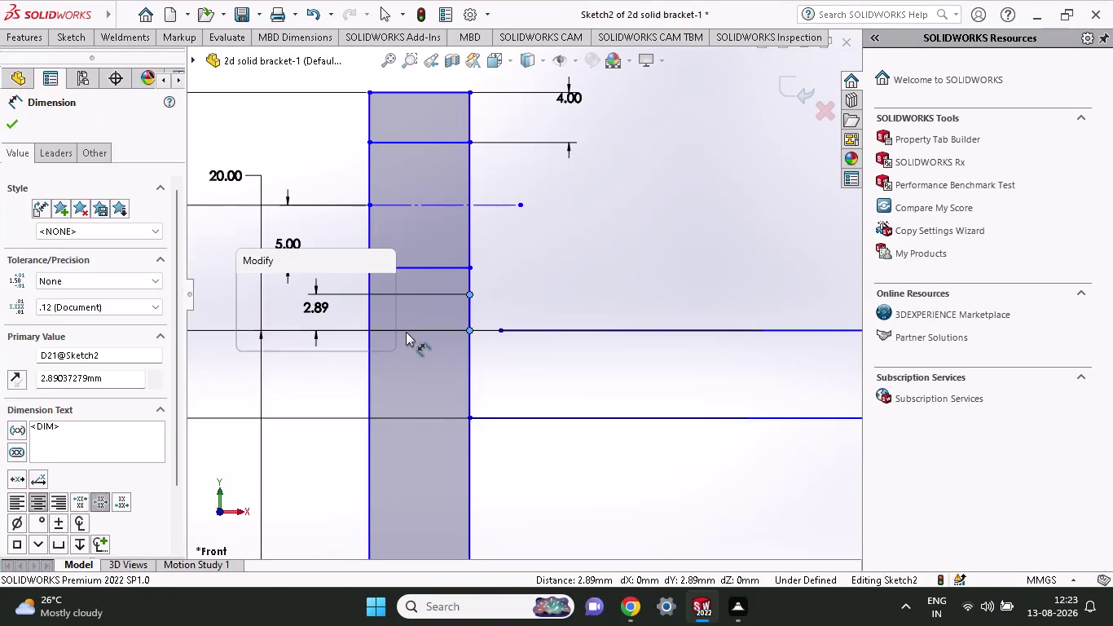
Change the 2.89 gap dimension to 2.50.
text(2.5)
key(Return)
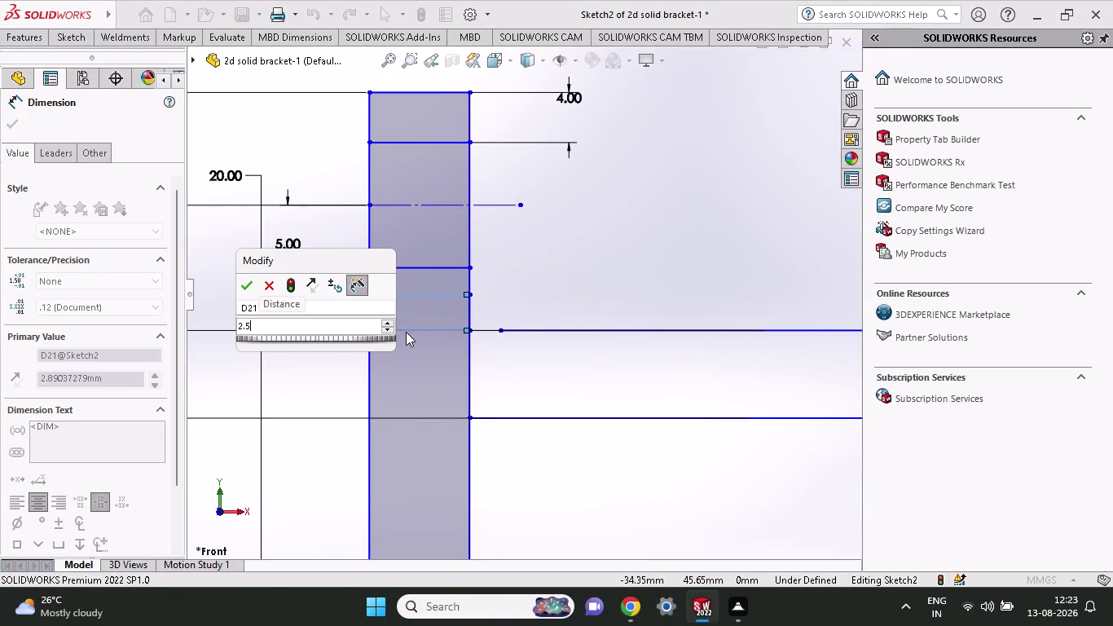
click(54, 44)
click(134, 82)
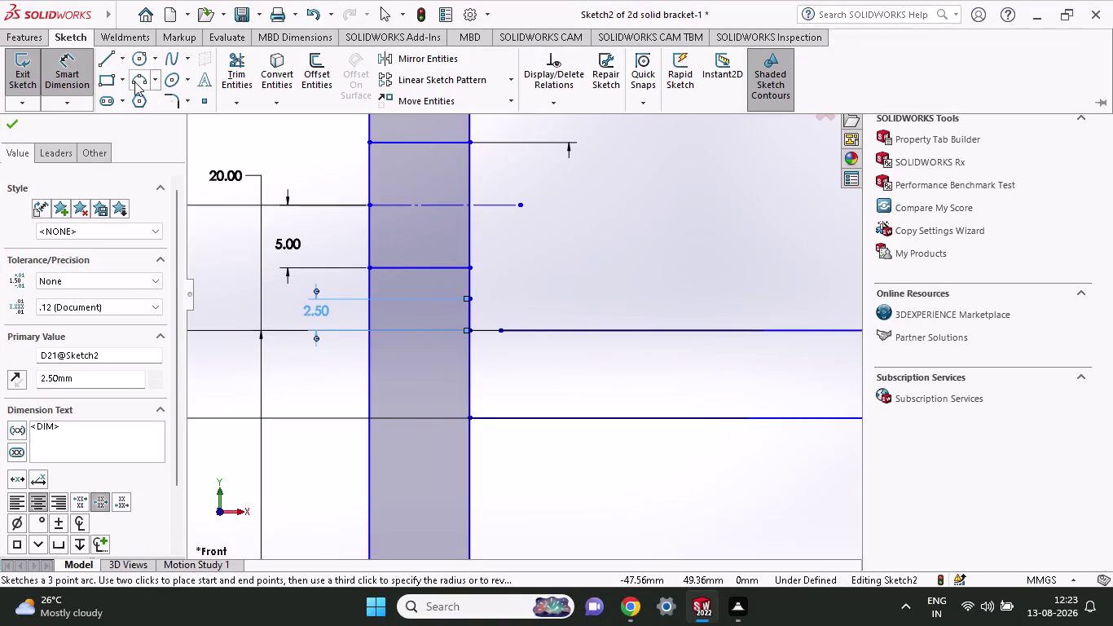
Round the corner below the gap with a small three-point arc.
click(470, 299)
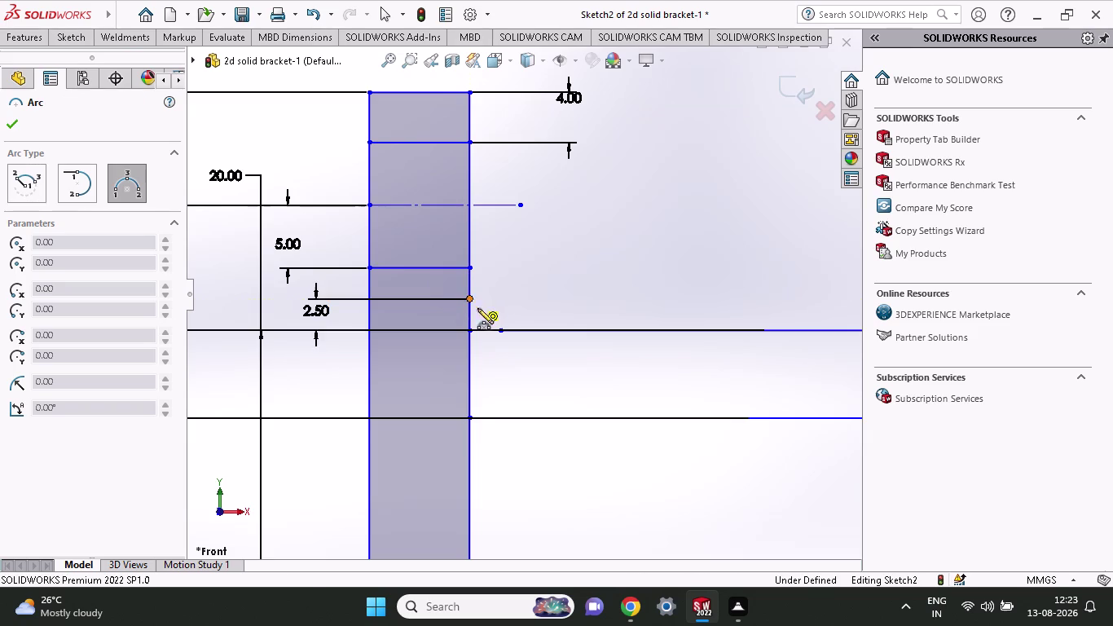
click(503, 330)
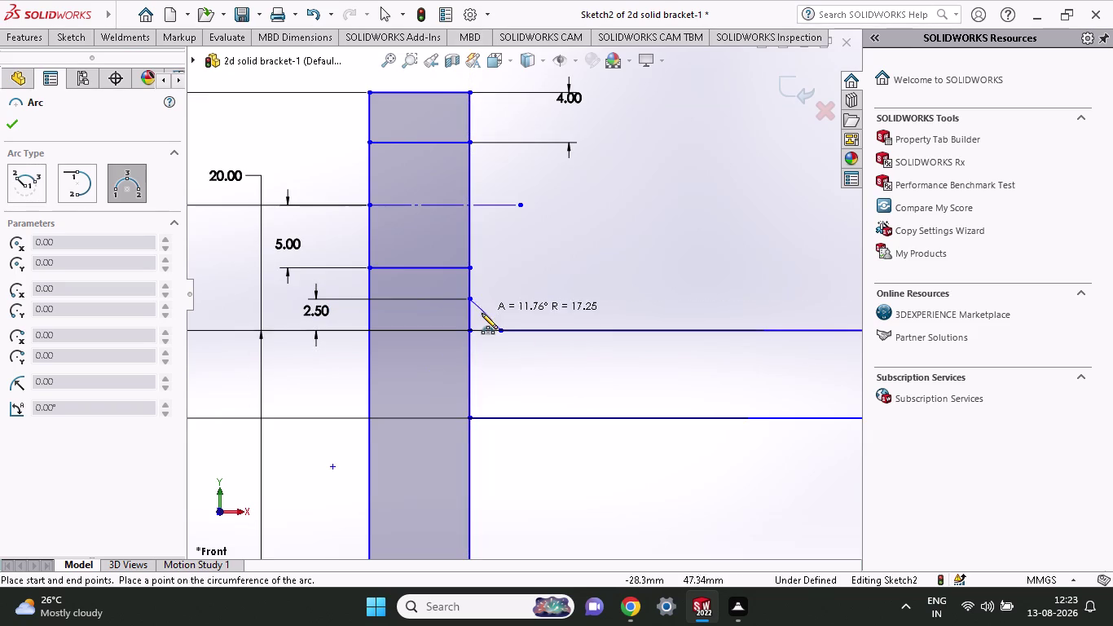
click(480, 317)
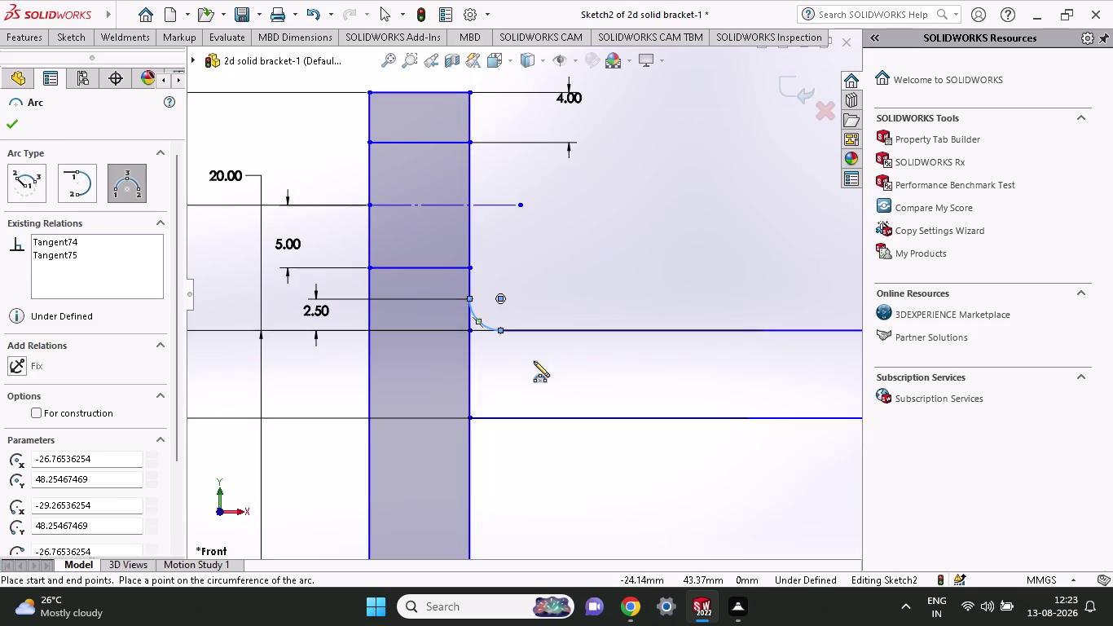
key(Escape)
scroll(down, 3)
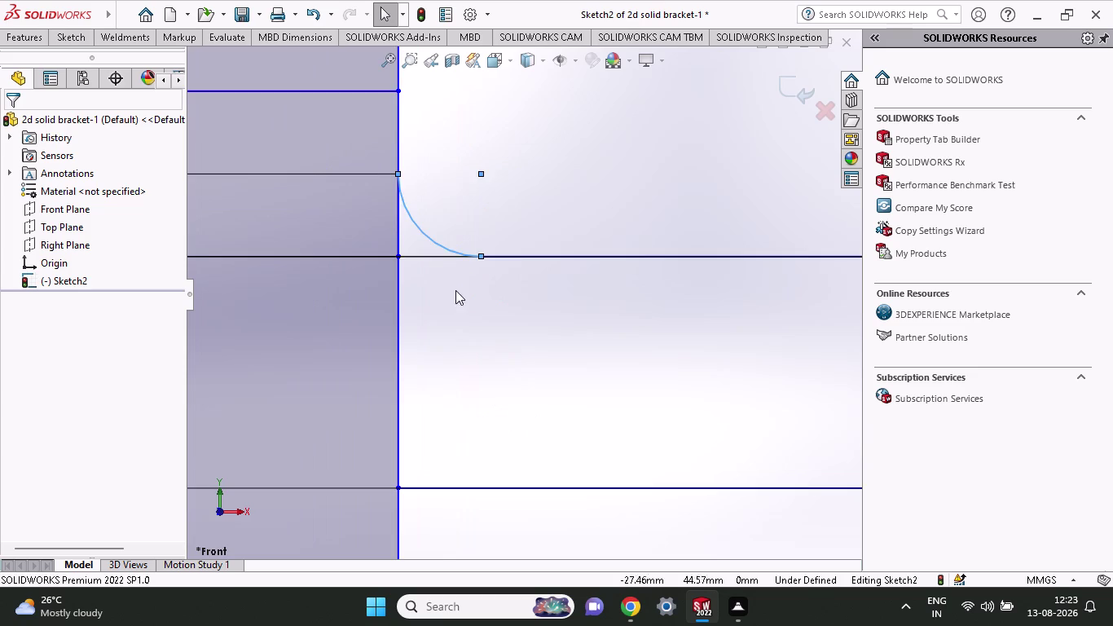
scroll(down, 3)
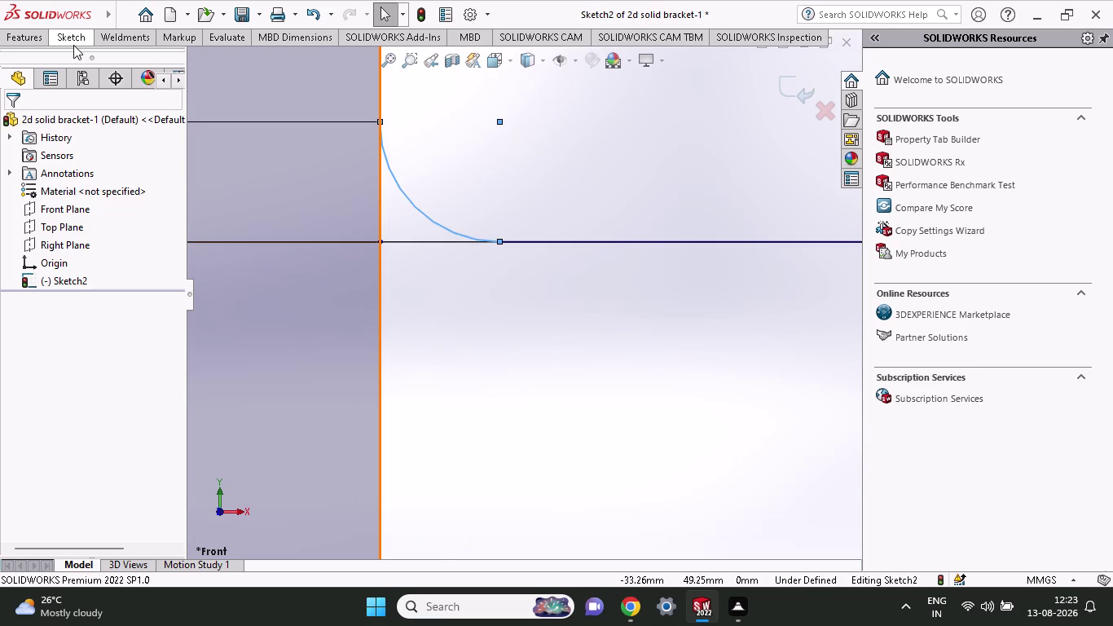
Start Trim Entities, then cancel it without cutting anything.
click(73, 44)
click(247, 61)
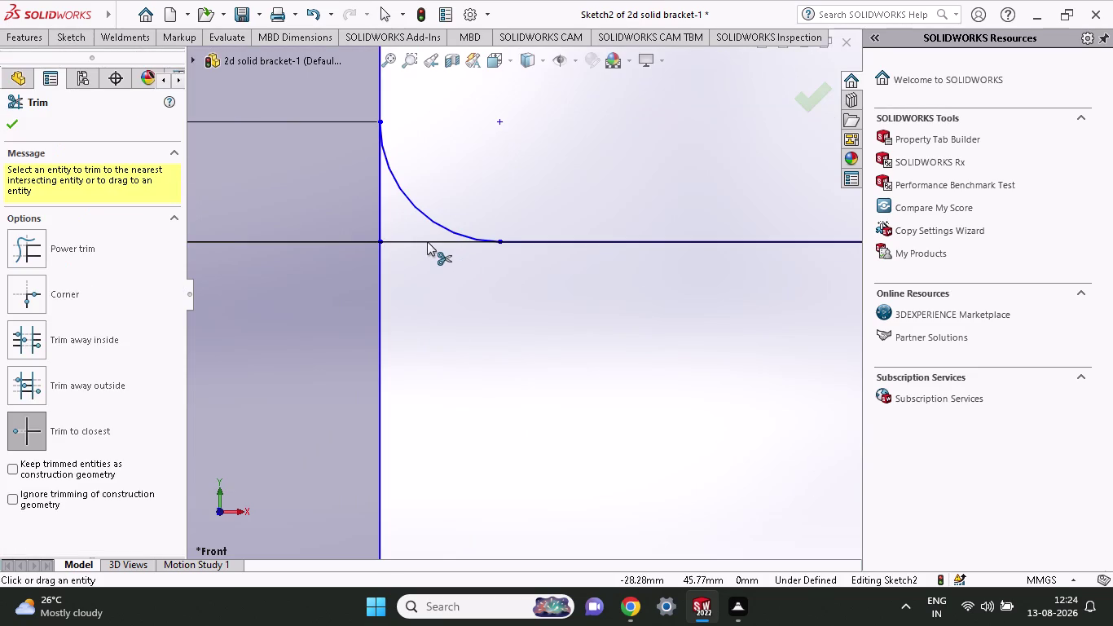
click(427, 241)
drag(425, 240, 411, 233)
drag(409, 232, 421, 238)
click(420, 239)
key(Escape)
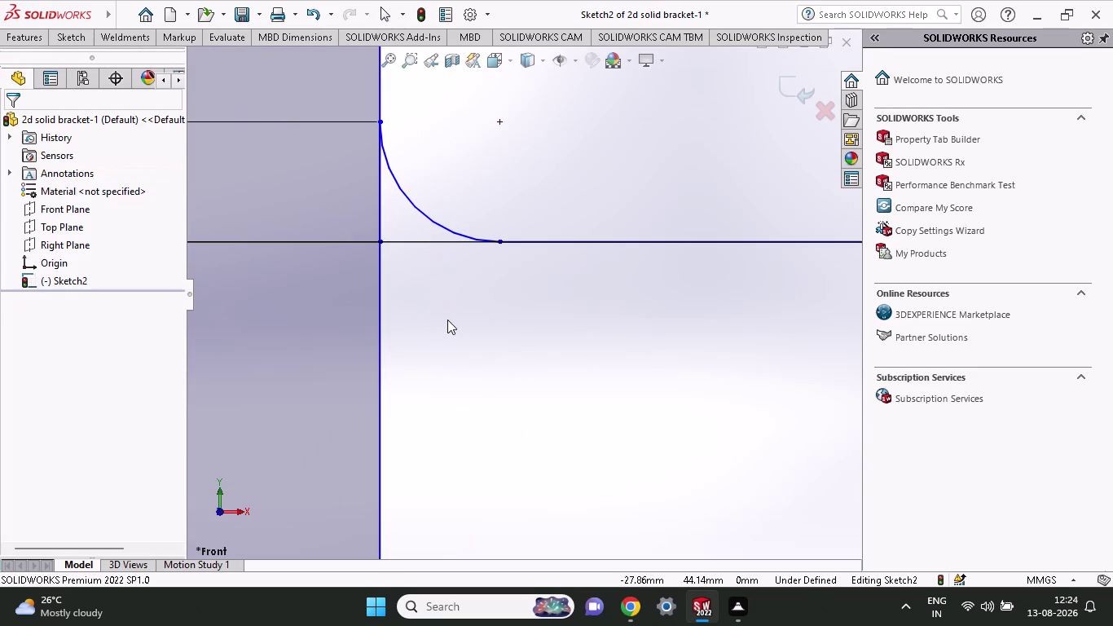
Zoom in and out to inspect the bracket profile.
scroll(up, 3)
scroll(up, 3)
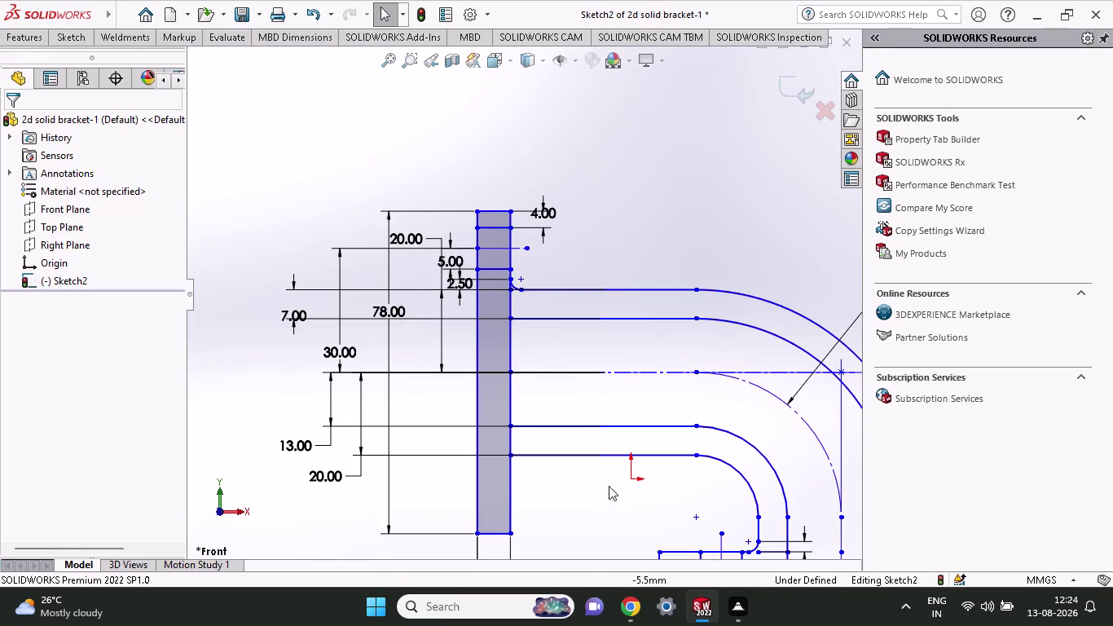
scroll(down, 3)
scroll(down, 3)
scroll(up, 3)
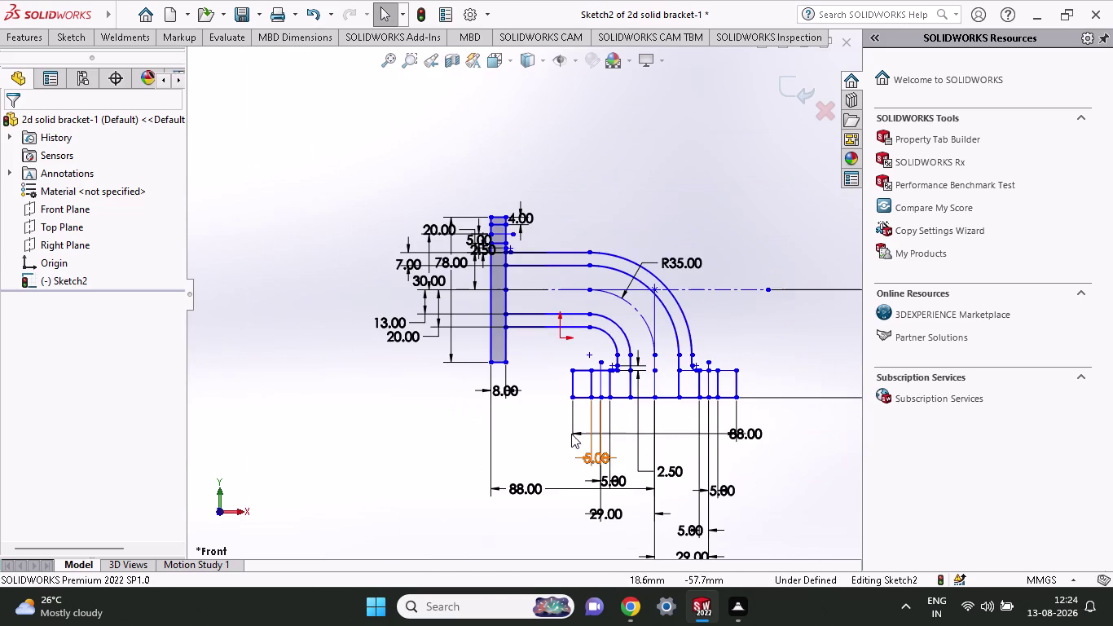
scroll(down, 3)
scroll(down, 3)
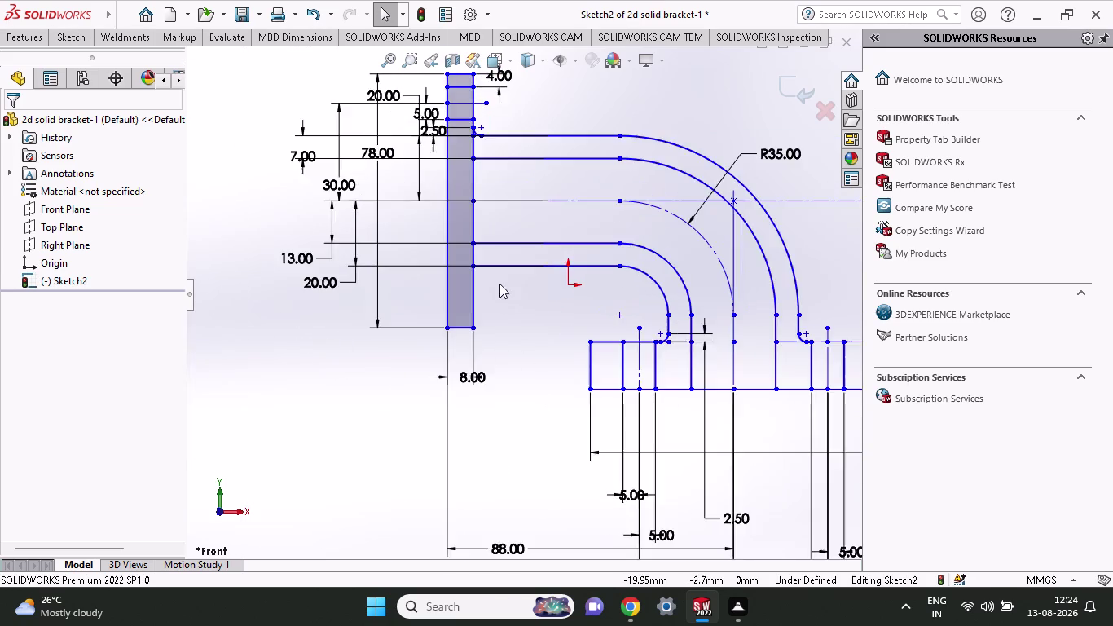
scroll(down, 3)
scroll(up, 3)
scroll(down, 3)
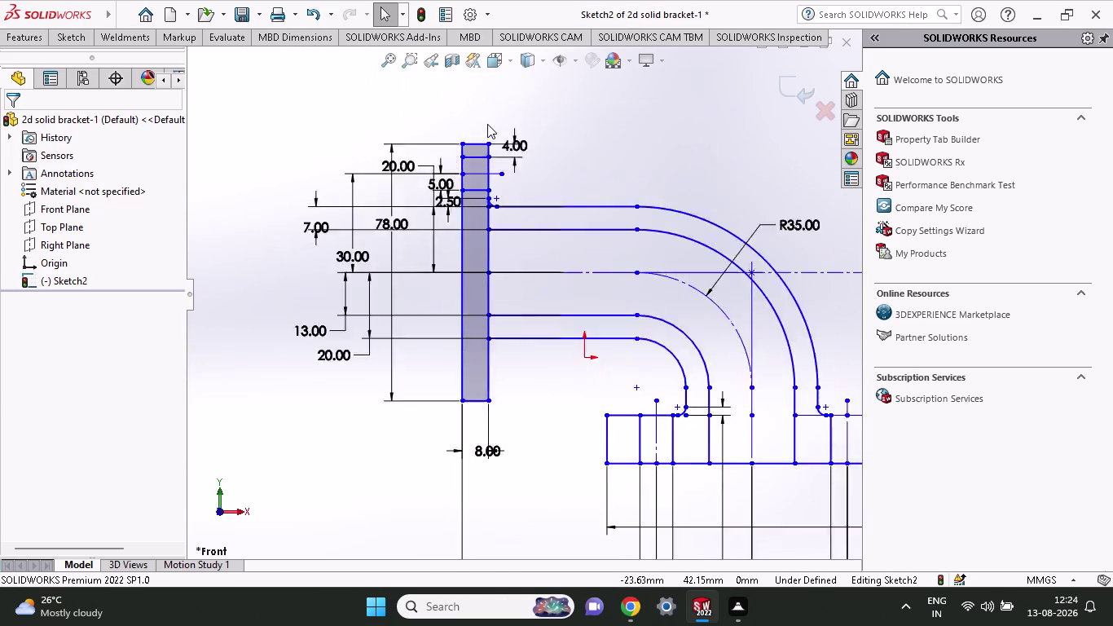
scroll(down, 3)
scroll(down, 3)
scroll(down, 3)
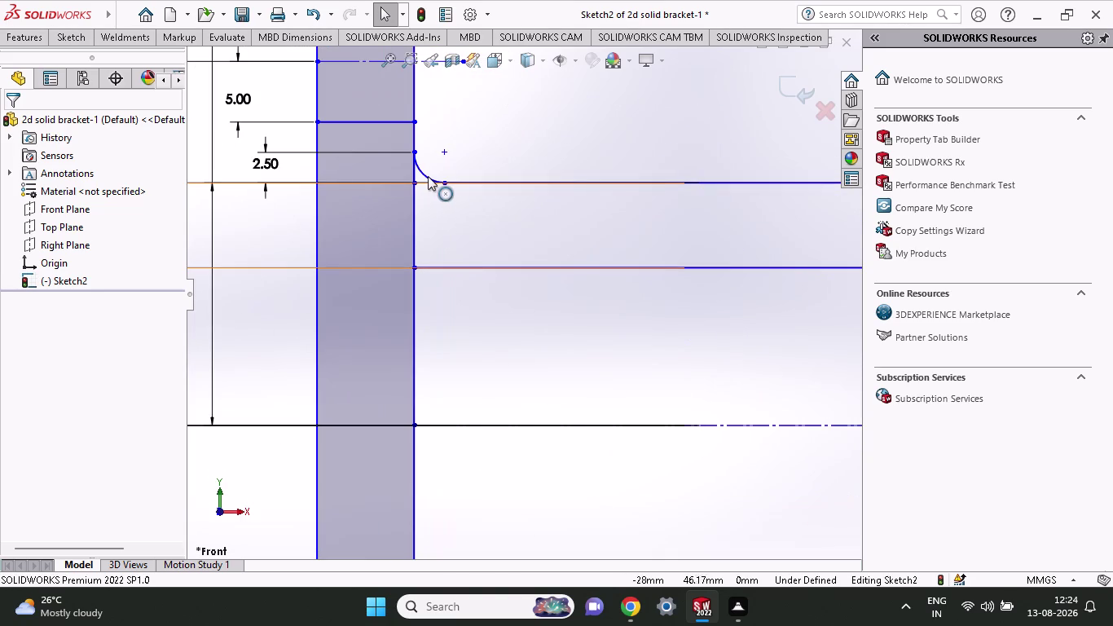
Select the corner arc and the three short horizontal lines on the upright.
click(428, 176)
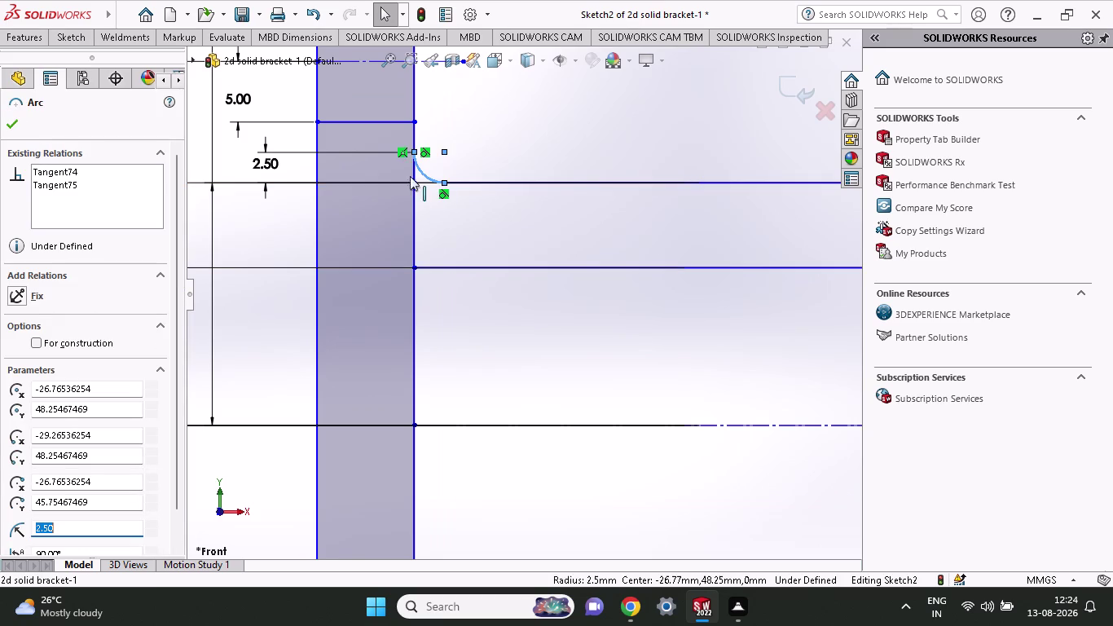
click(363, 121)
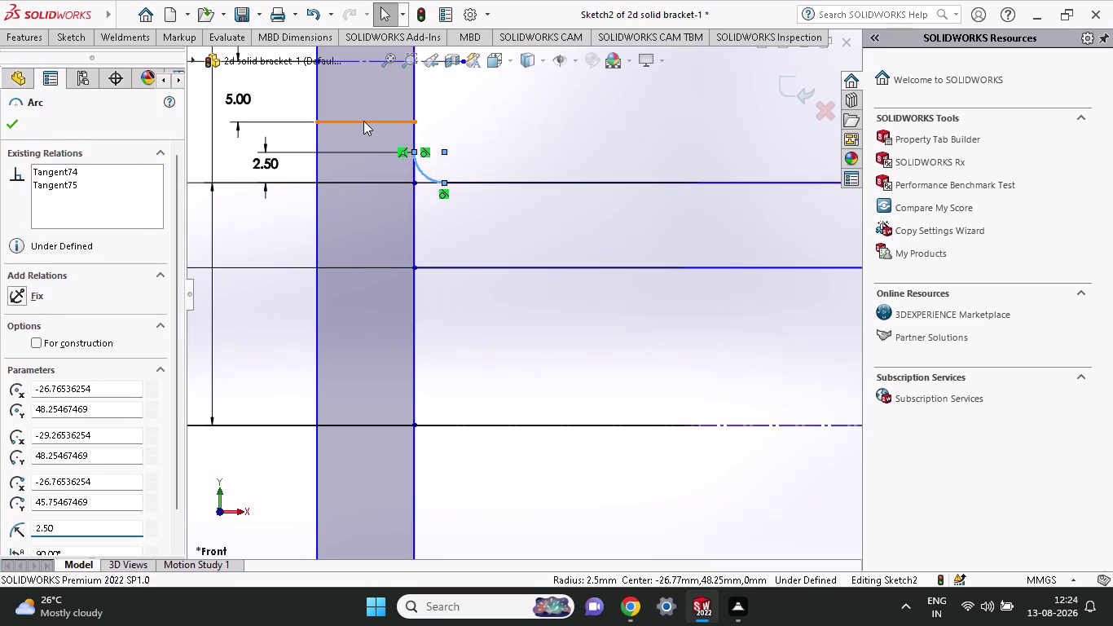
scroll(up, 3)
scroll(down, 3)
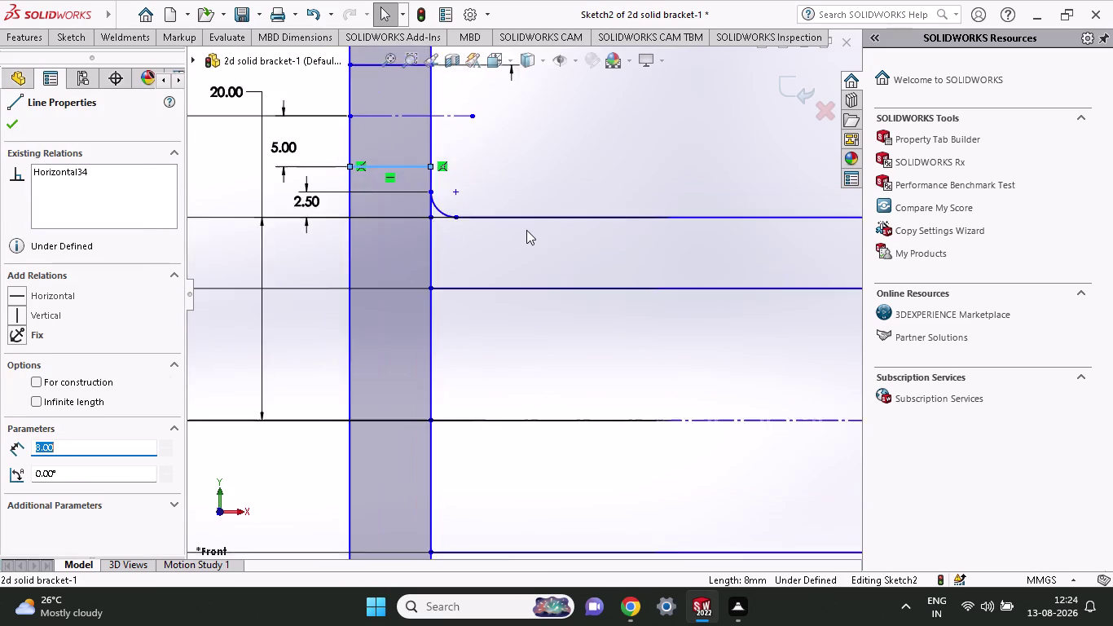
scroll(down, 3)
click(335, 191)
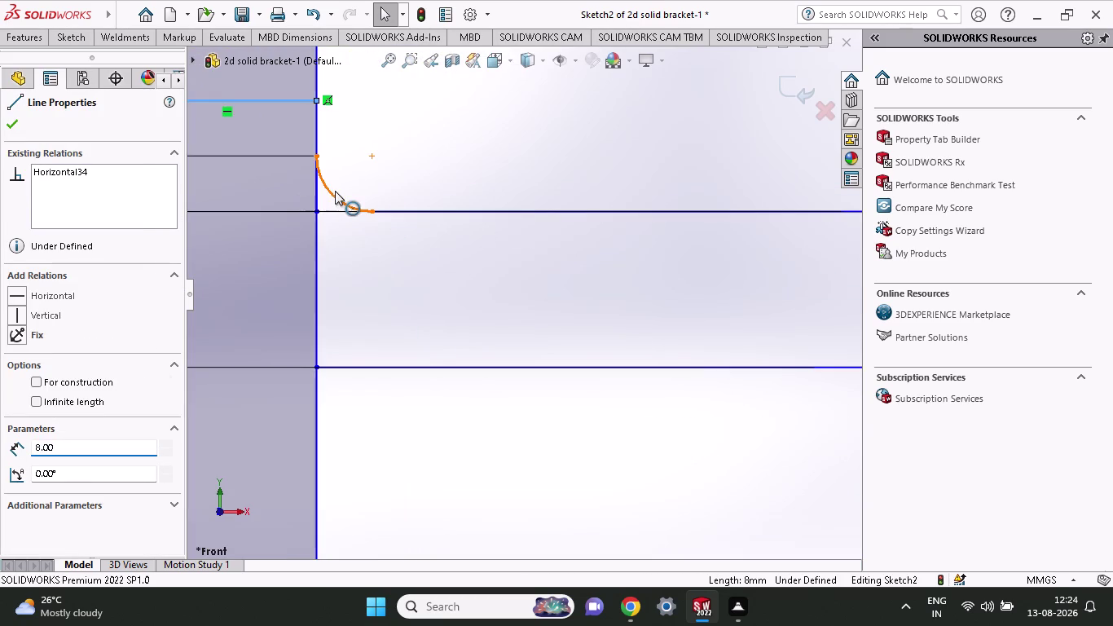
click(288, 100)
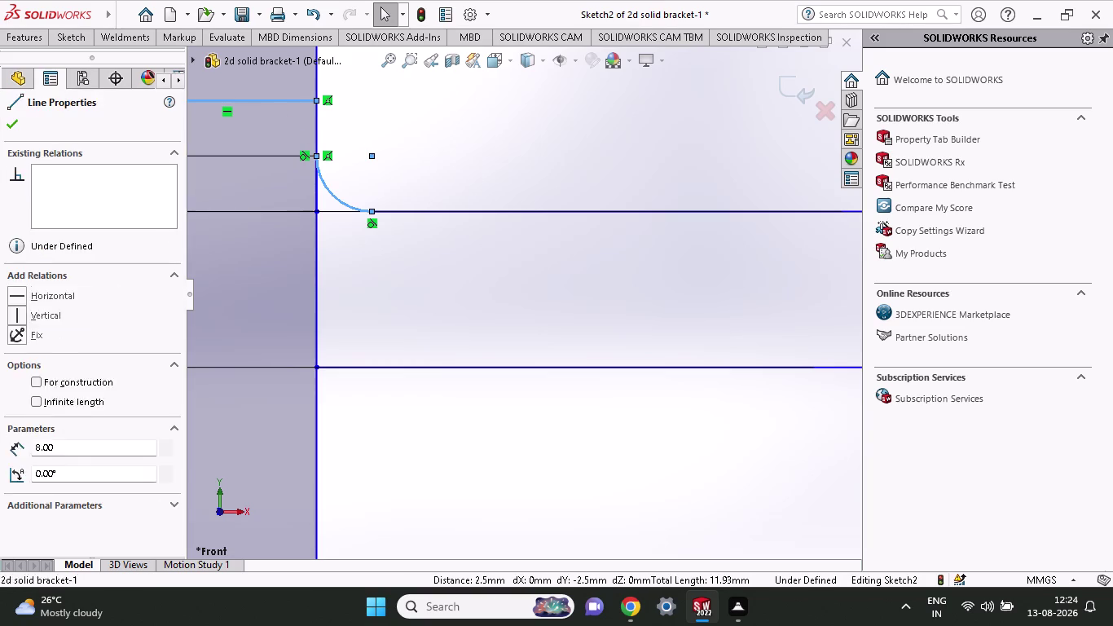
scroll(up, 3)
click(364, 118)
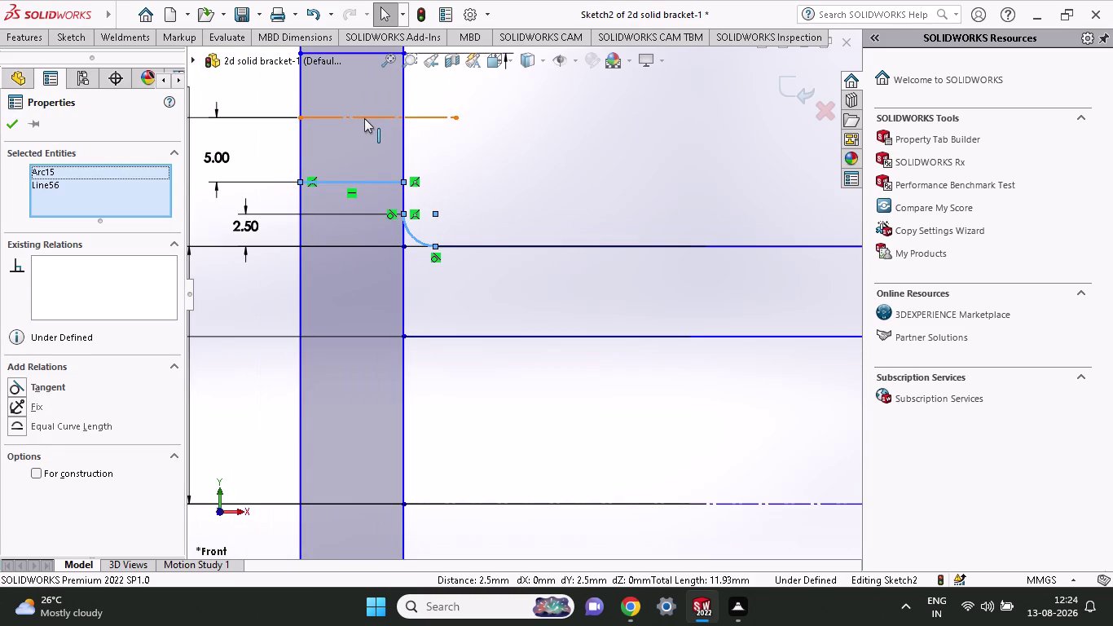
scroll(up, 3)
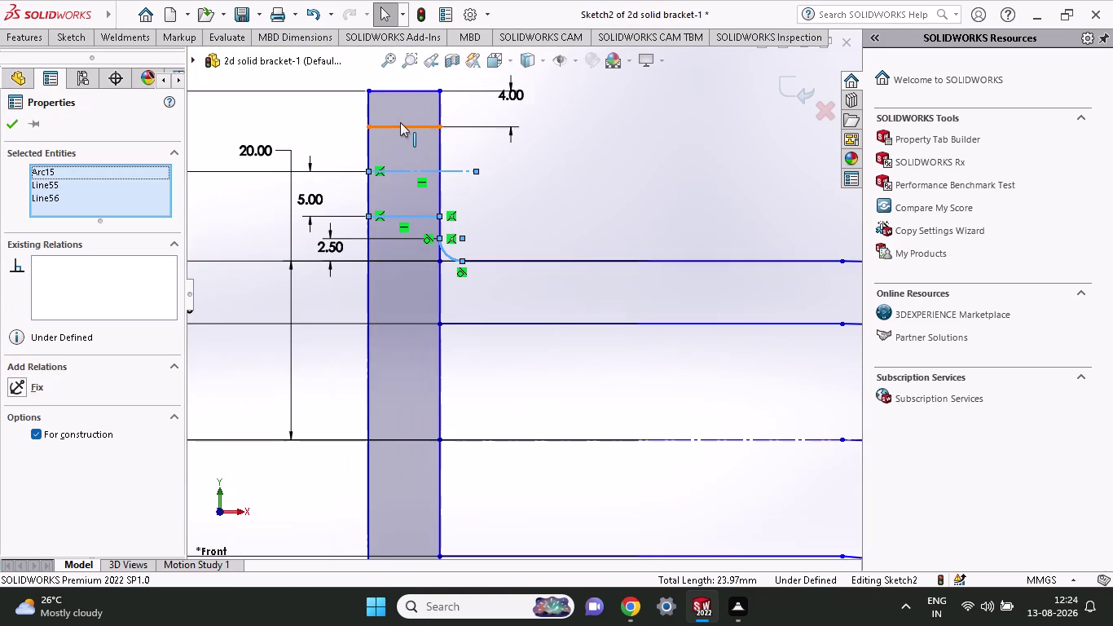
click(401, 122)
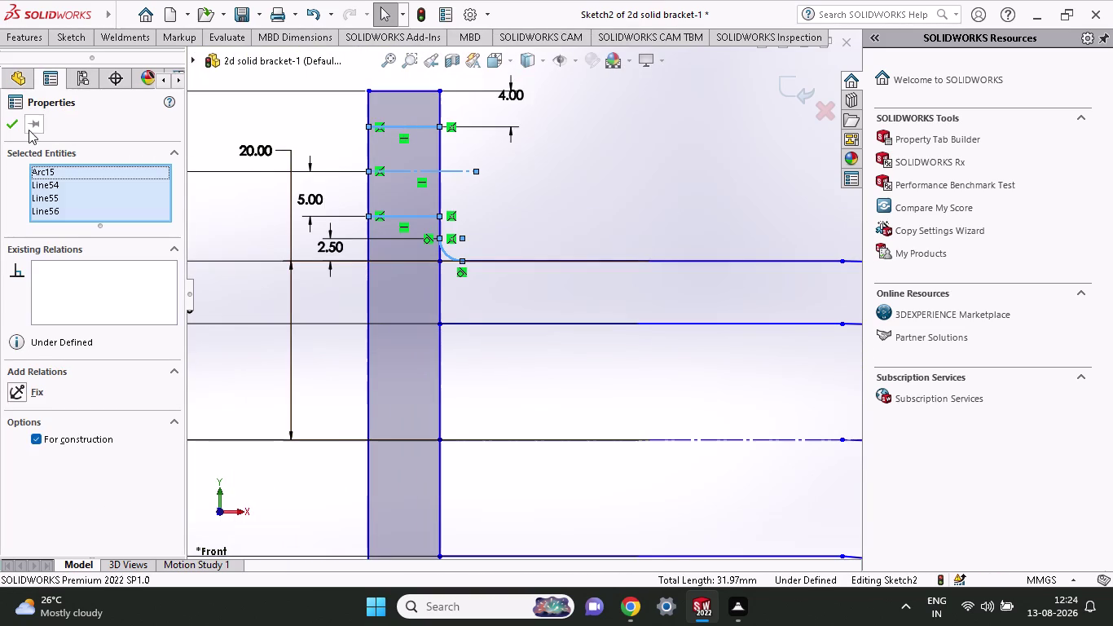
click(28, 40)
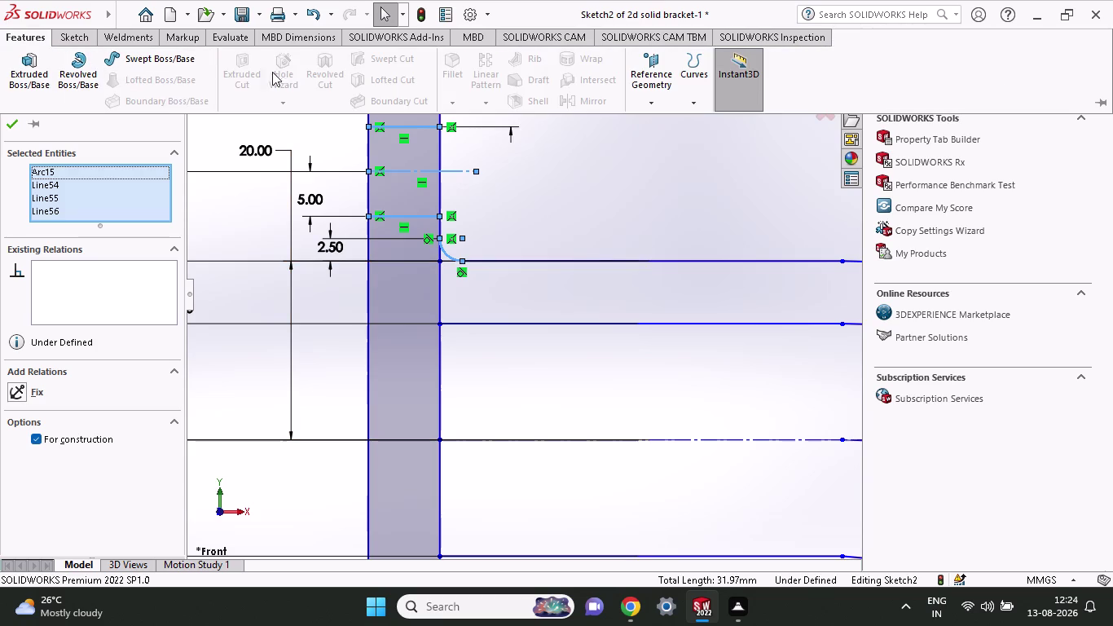
click(73, 34)
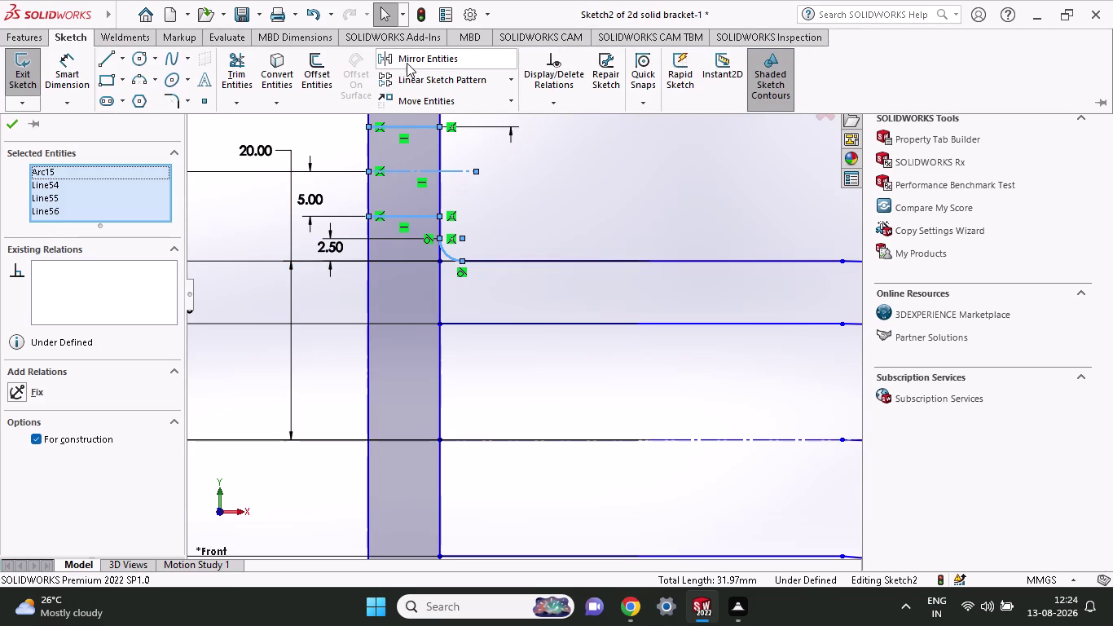
Undo the change that left the sketch unsolvable.
click(406, 63)
scroll(up, 3)
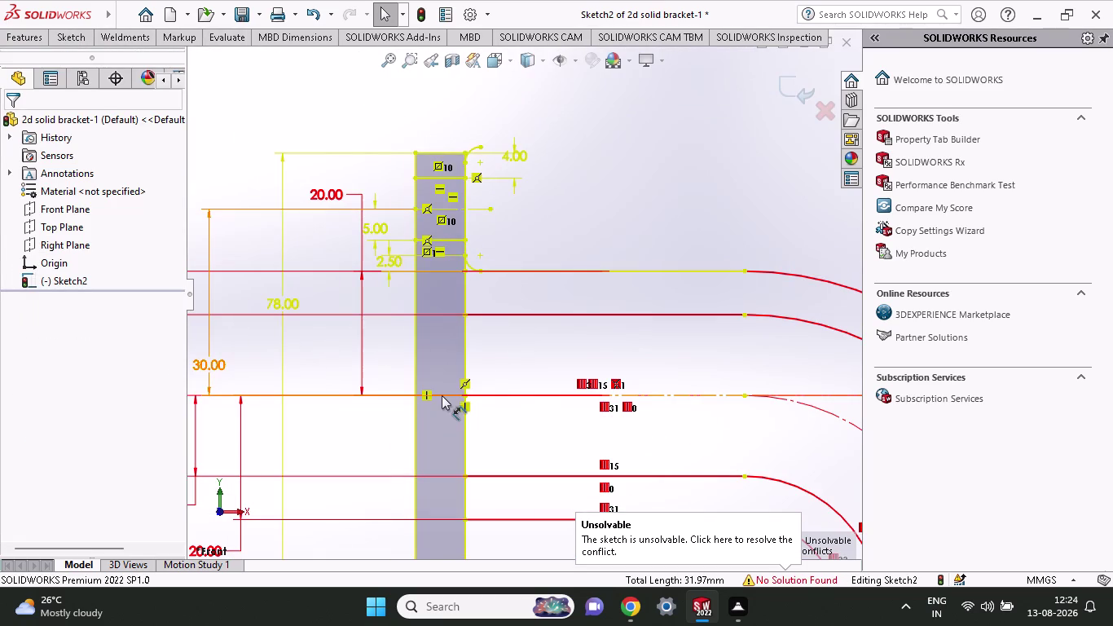
click(441, 396)
key(Escape)
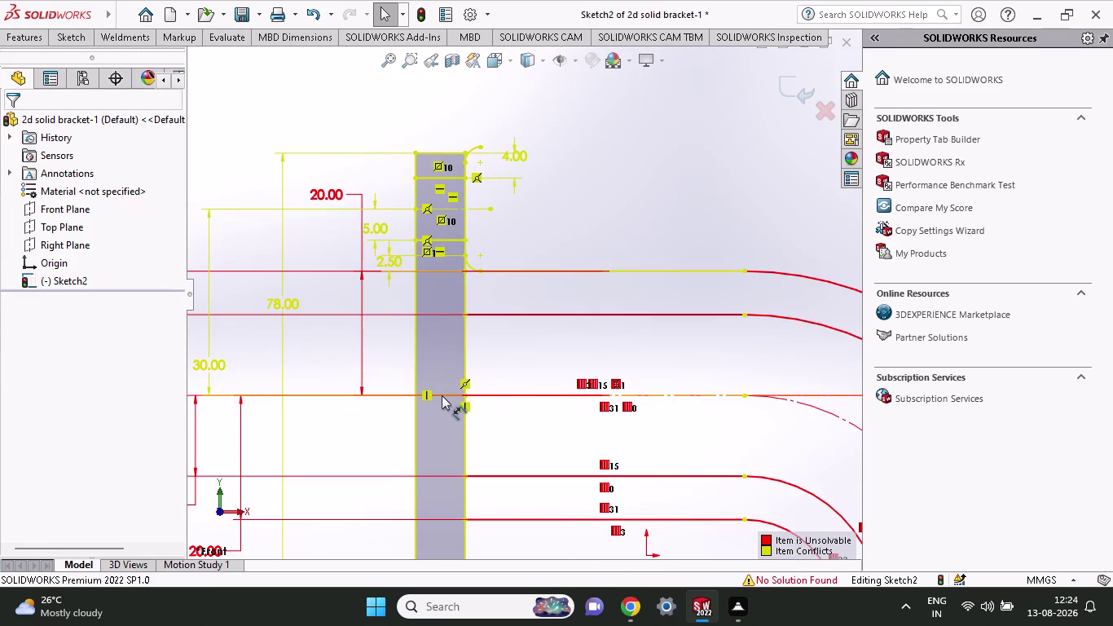
key(ctrl+z)
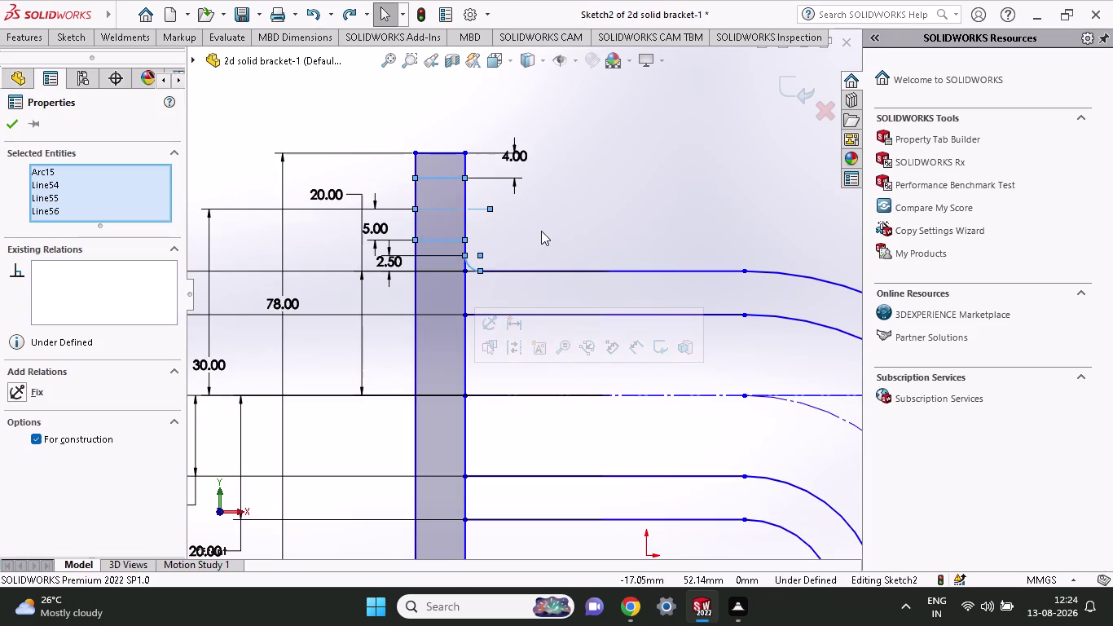
key(Escape)
Undo a second unsolvable change, clear the selection, and zoom toward the corner arc.
click(68, 42)
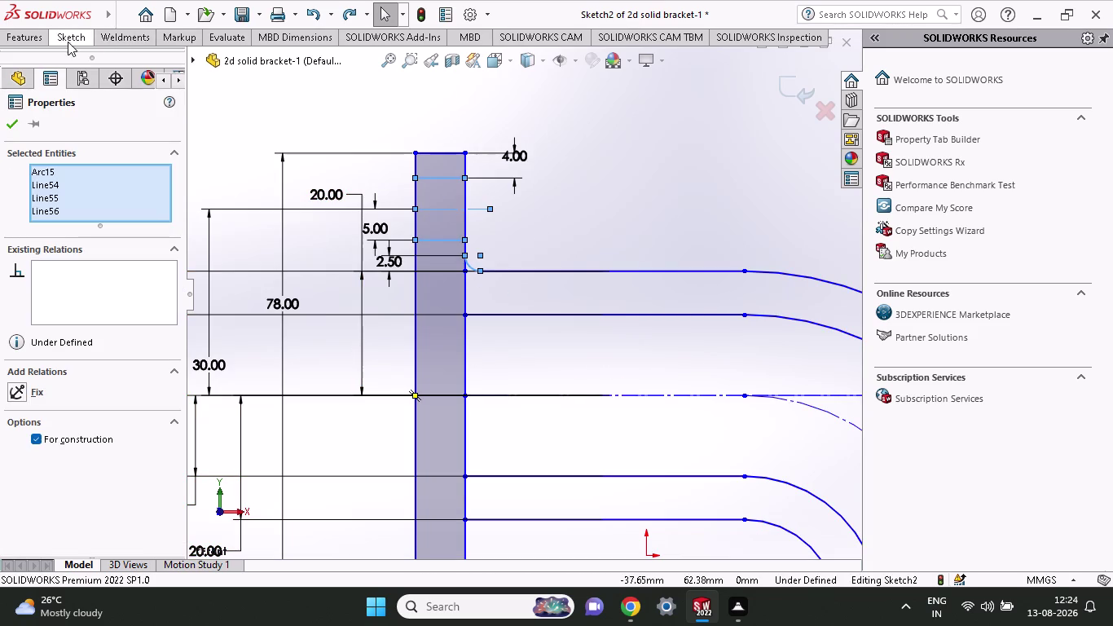
click(400, 63)
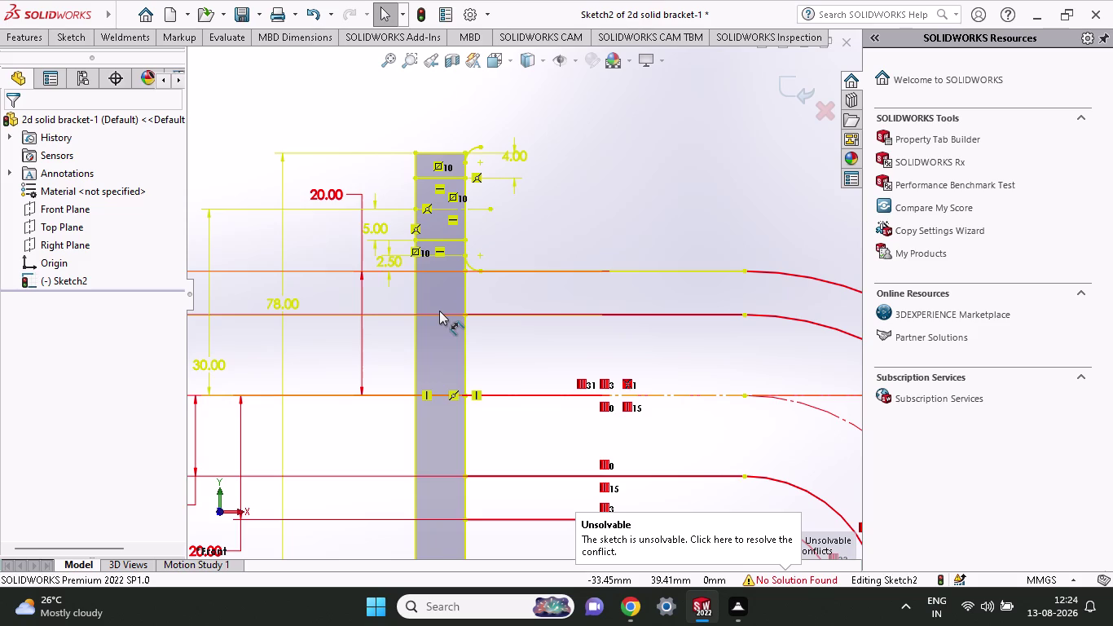
key(ctrl+z)
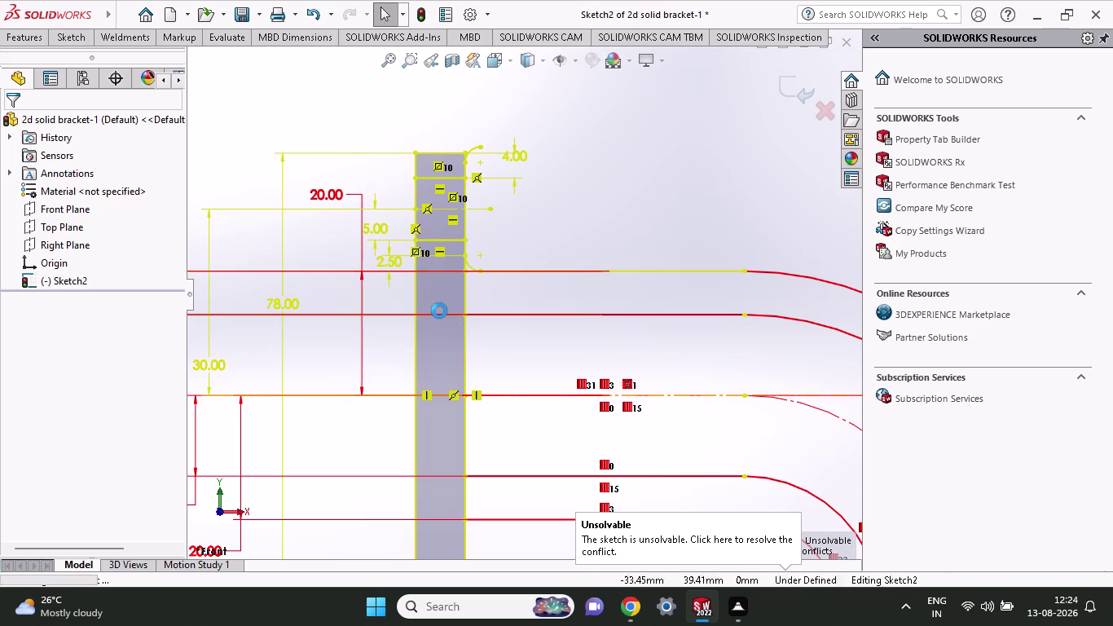
key(Escape)
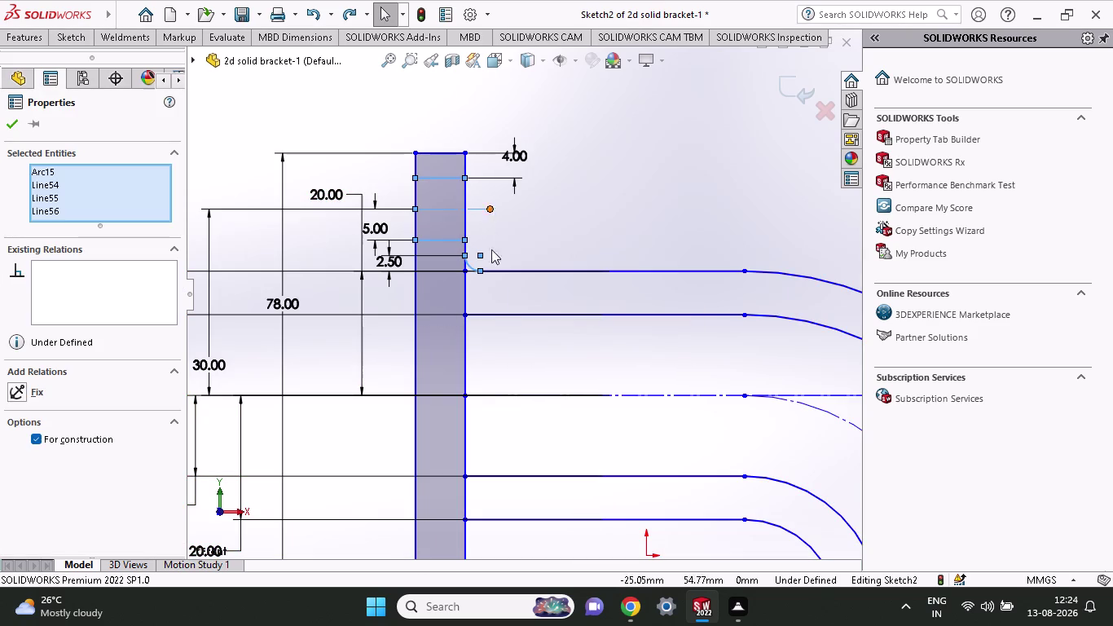
click(11, 124)
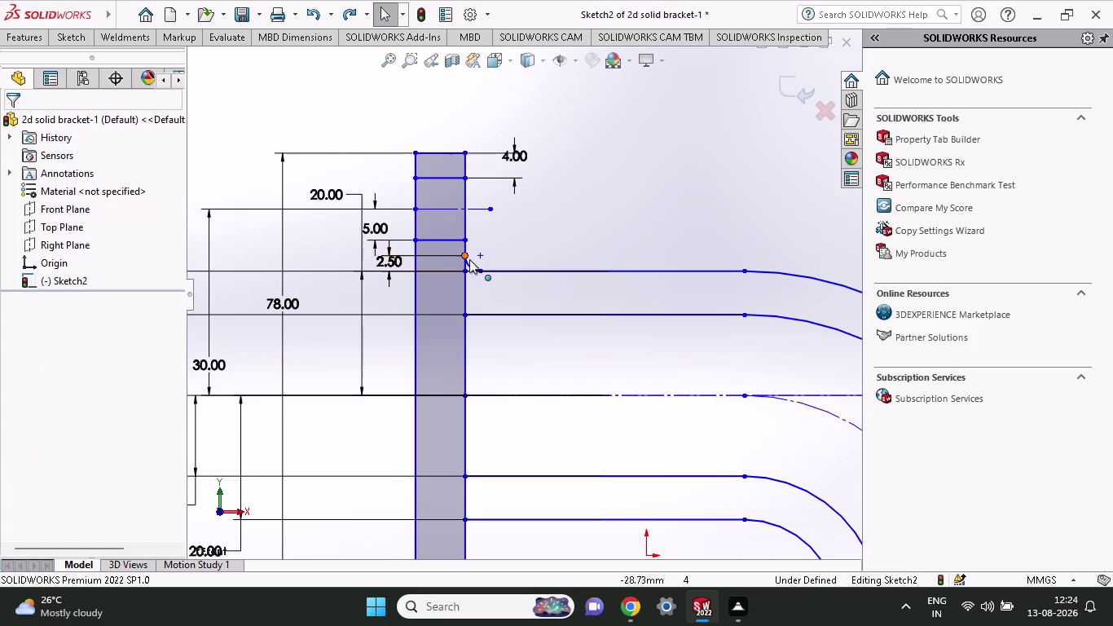
scroll(down, 3)
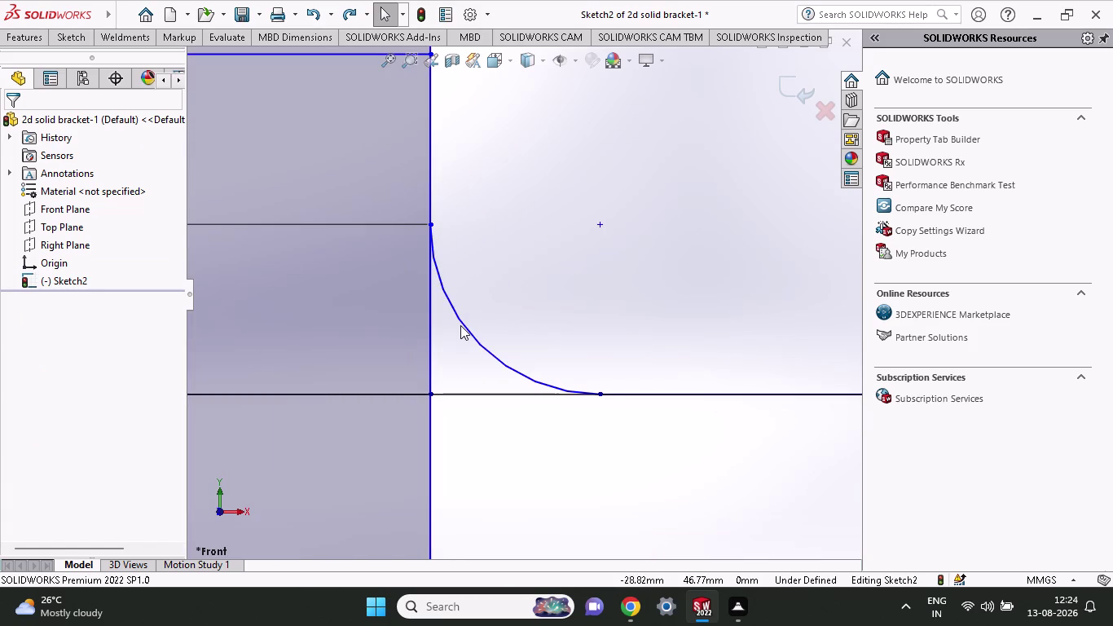
Attempt to mirror the corner arc, then cancel and undo the attempt.
click(464, 322)
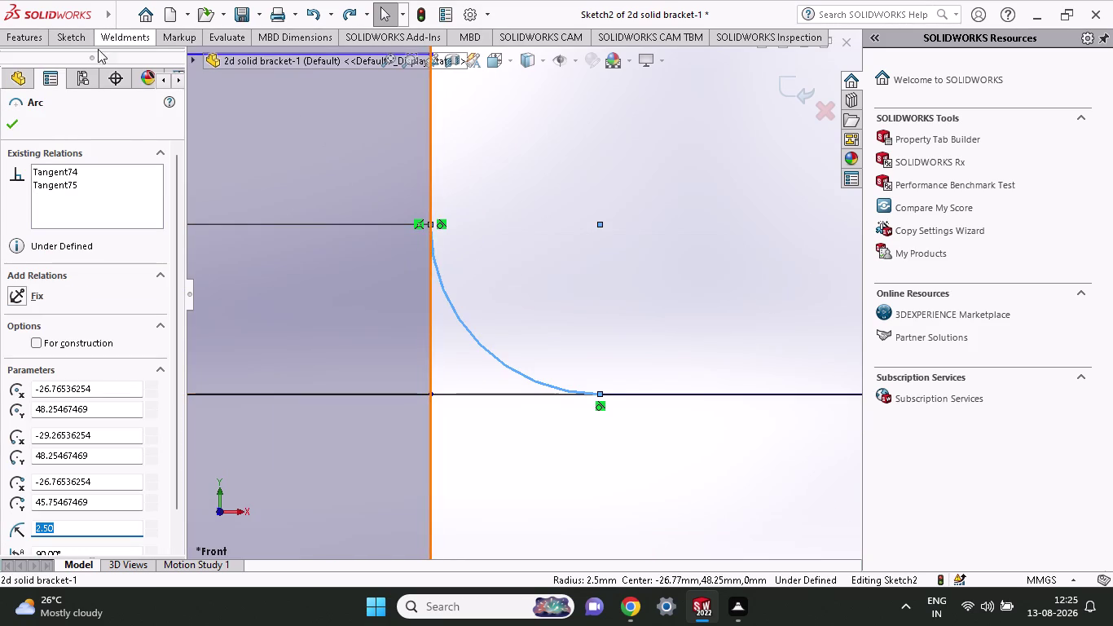
click(51, 36)
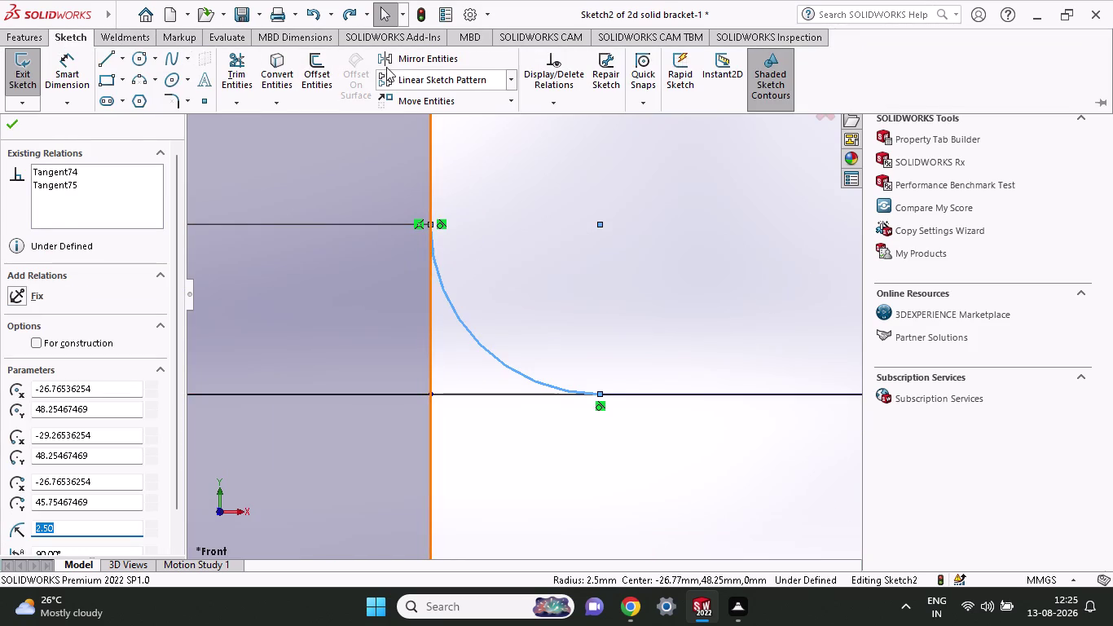
click(397, 55)
scroll(up, 3)
scroll(up, 3)
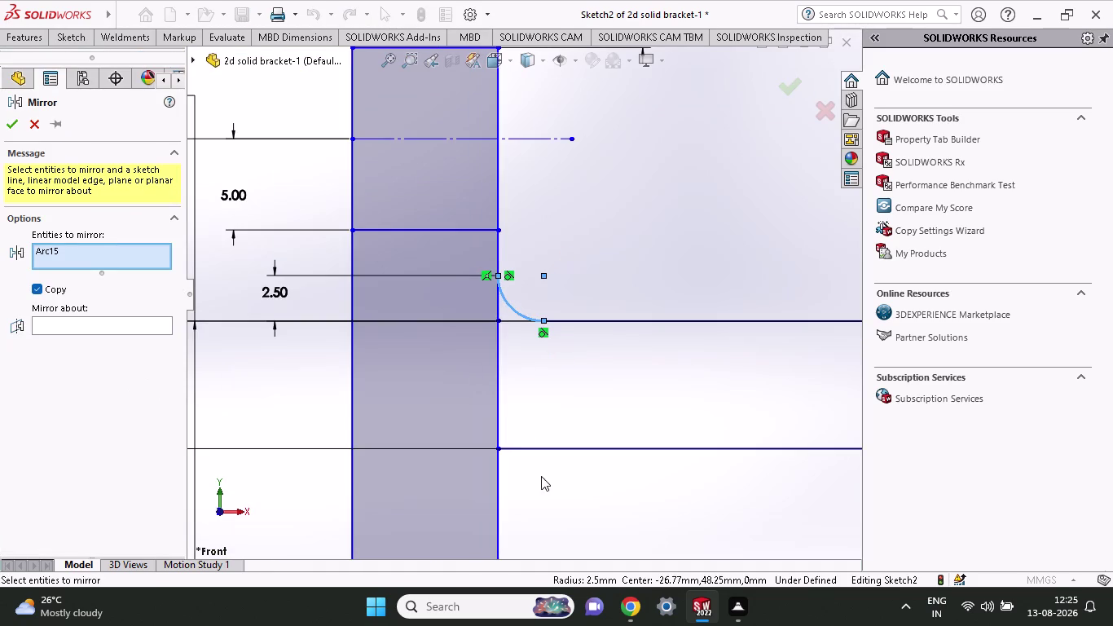
click(519, 448)
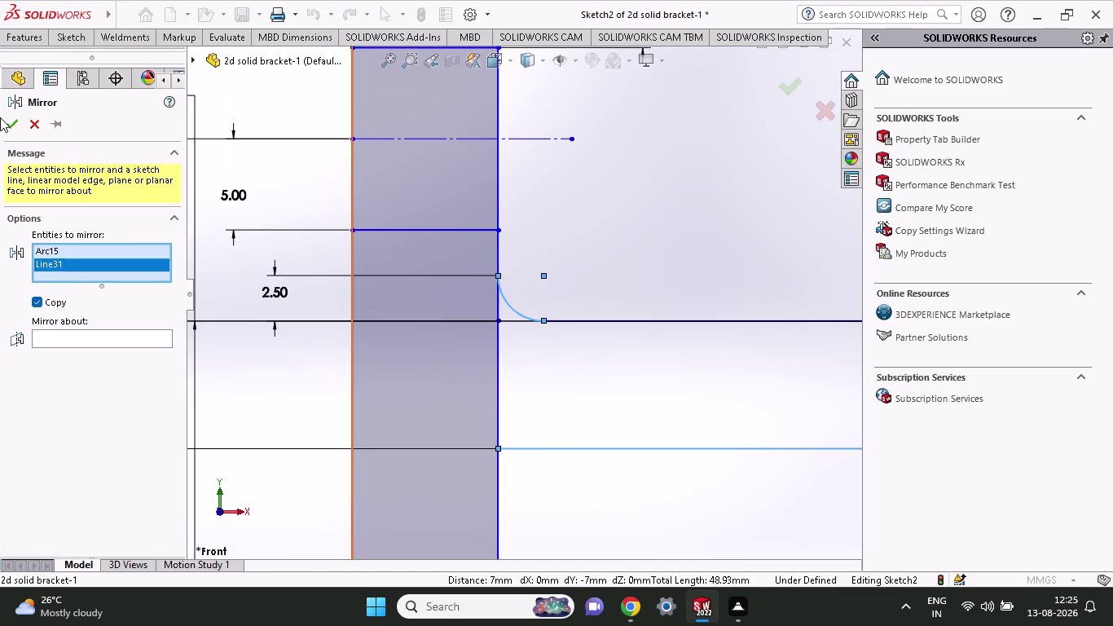
click(11, 124)
scroll(up, 3)
scroll(up, 3)
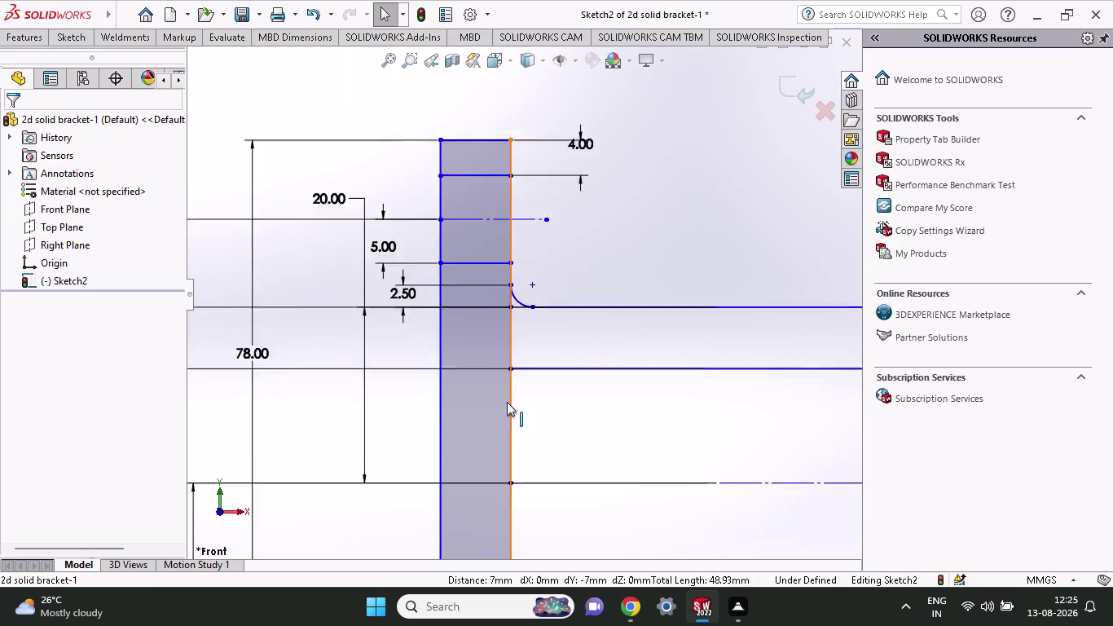
scroll(up, 3)
scroll(down, 3)
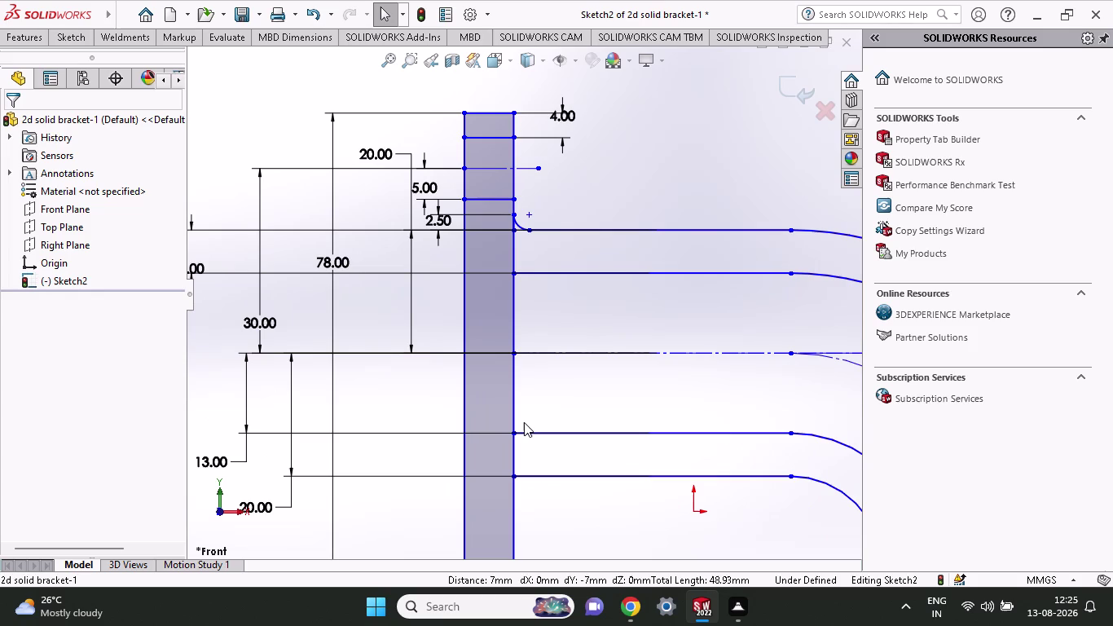
key(ctrl+z)
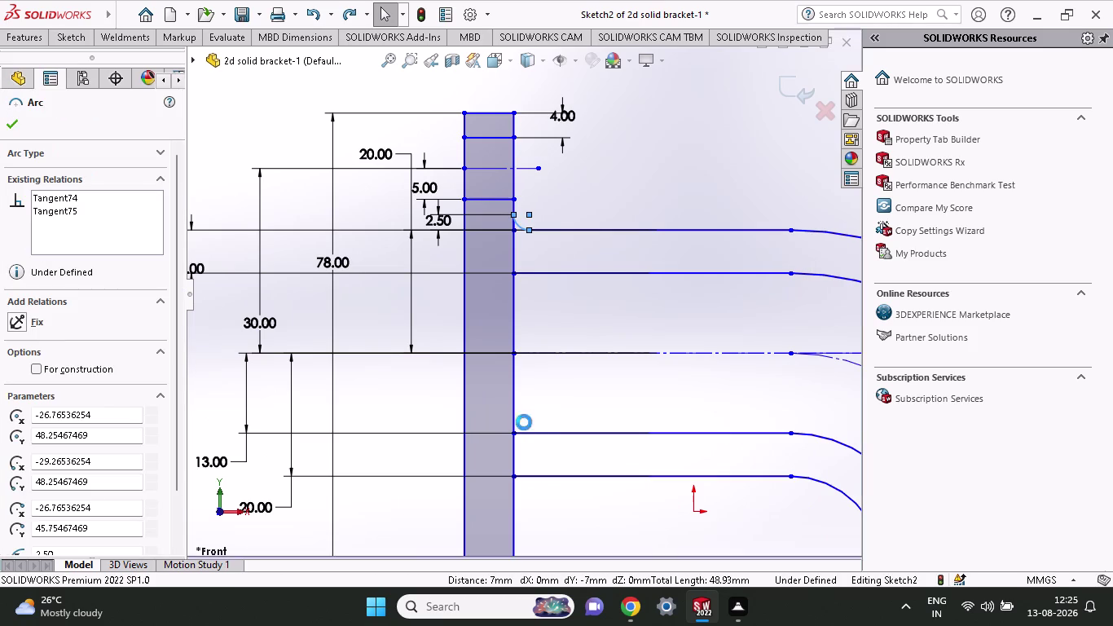
click(15, 130)
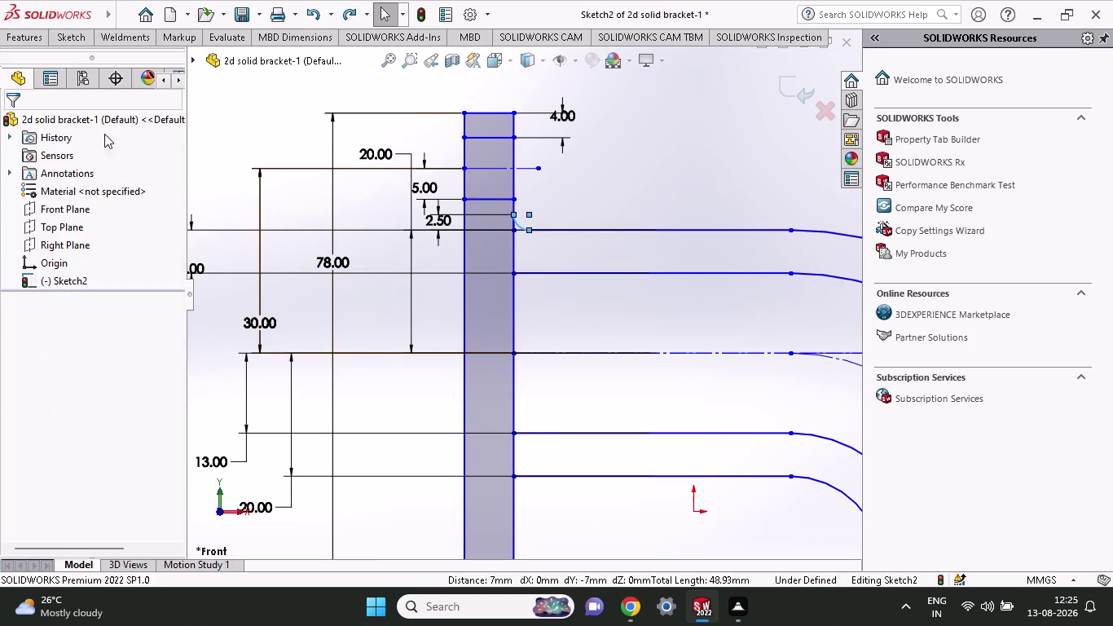
click(48, 39)
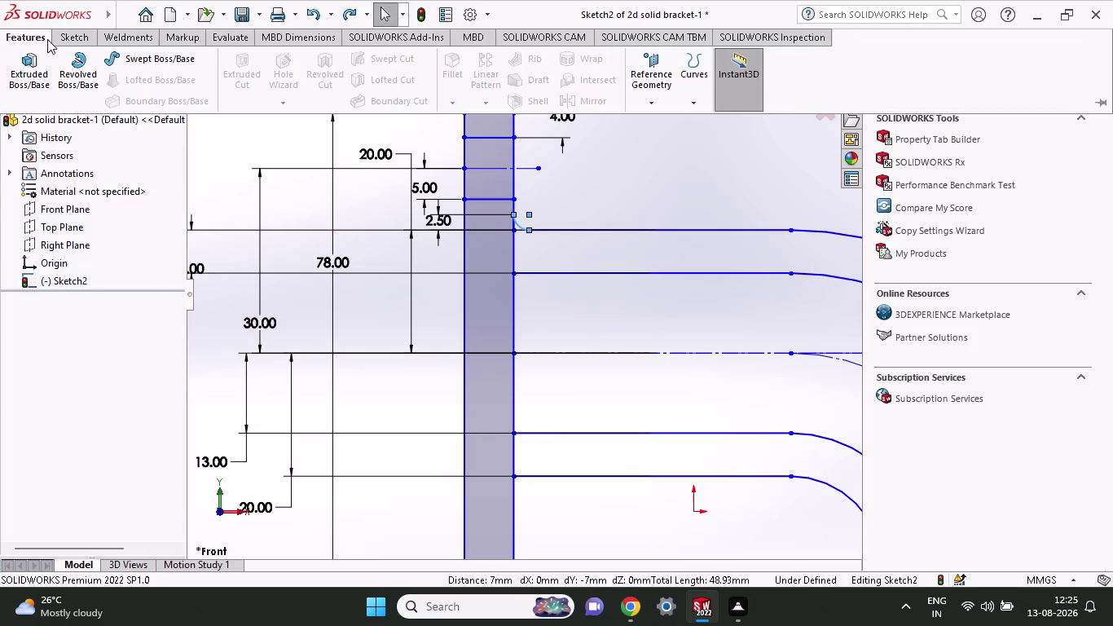
Mirror the corner arc Arc15 about centreline Line9, keeping Copy checked.
click(65, 39)
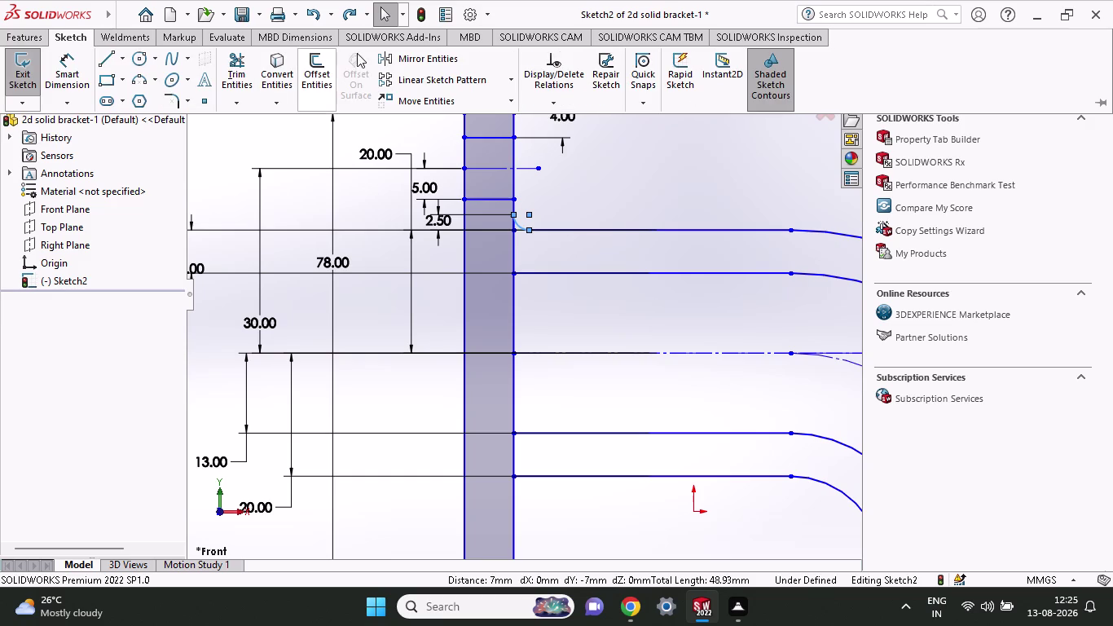
click(399, 62)
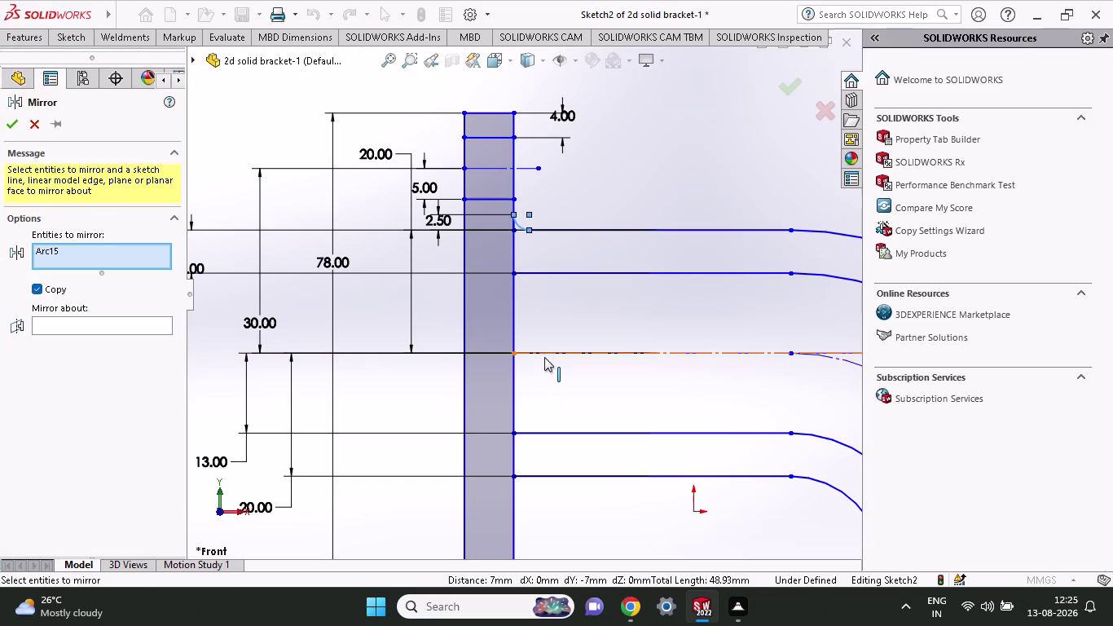
click(544, 355)
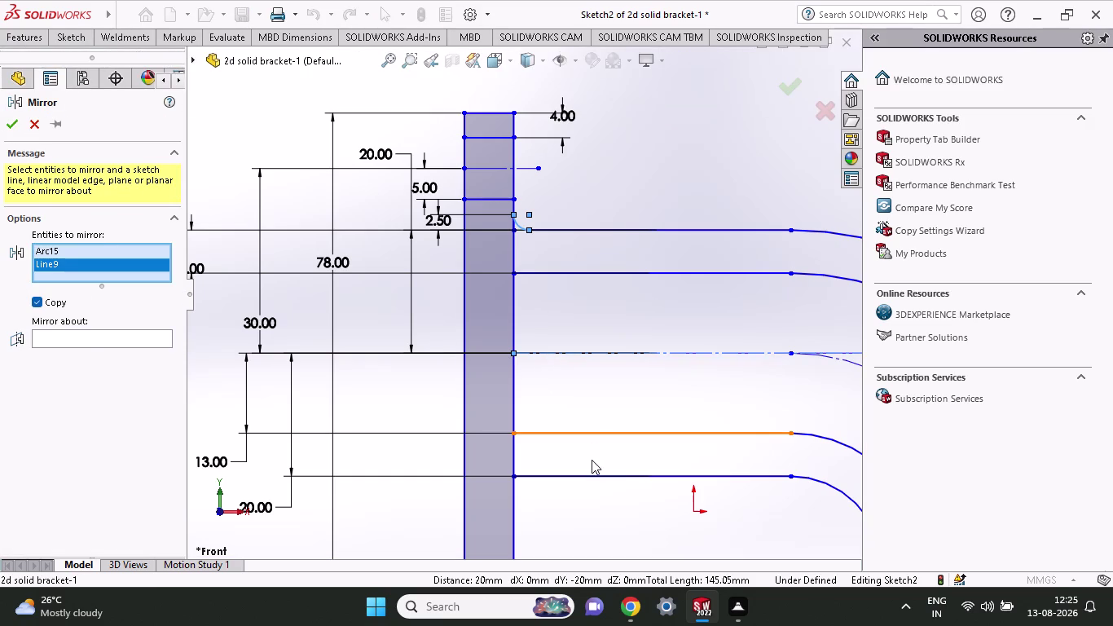
click(86, 337)
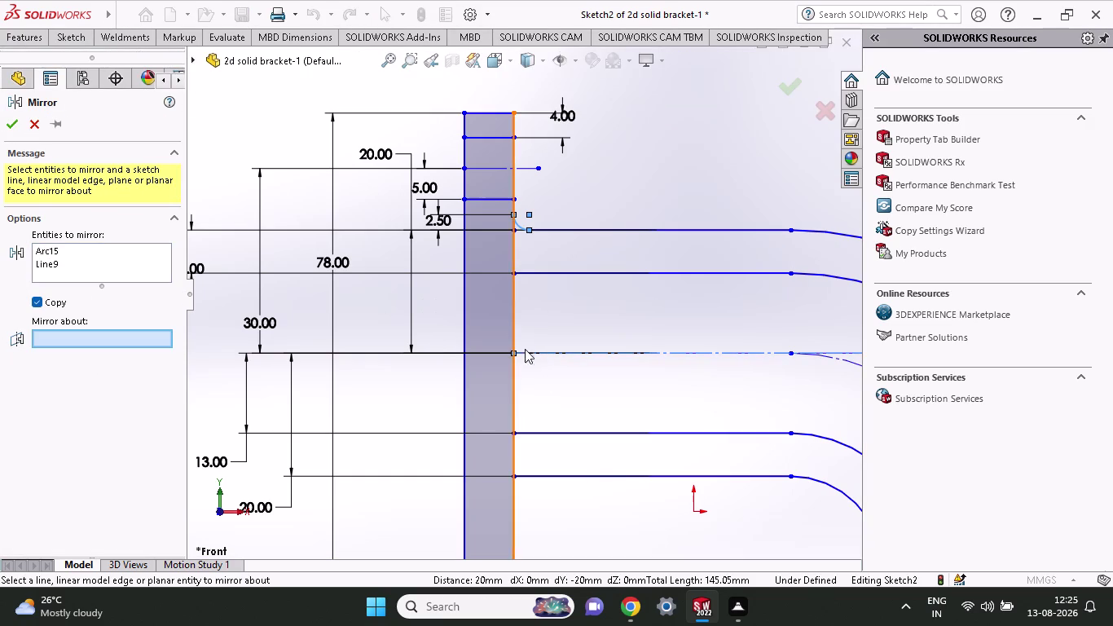
click(537, 353)
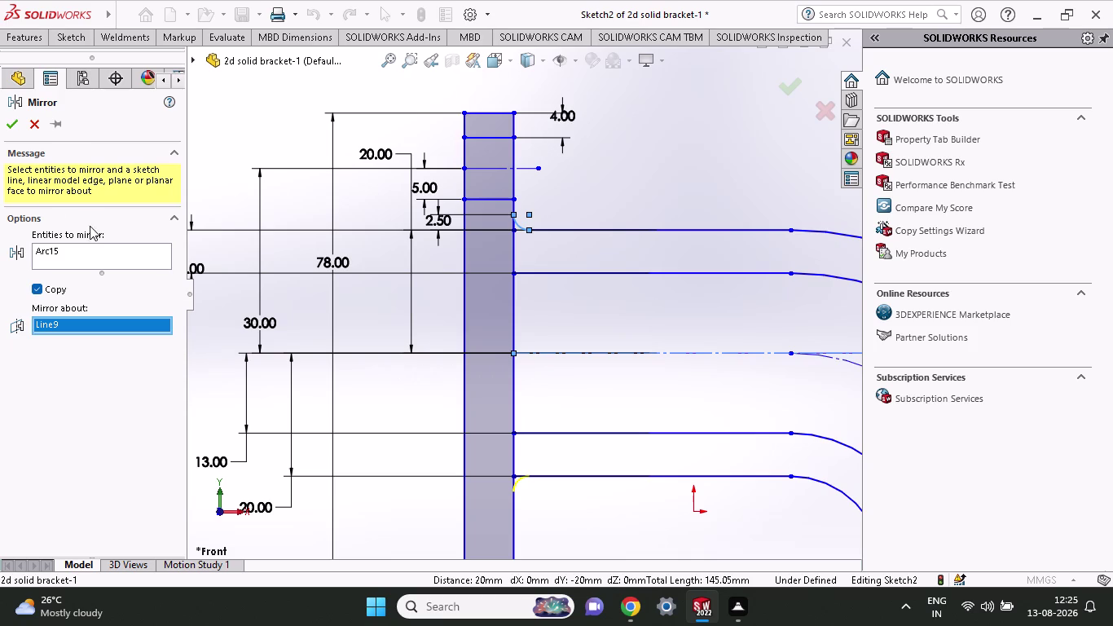
click(10, 123)
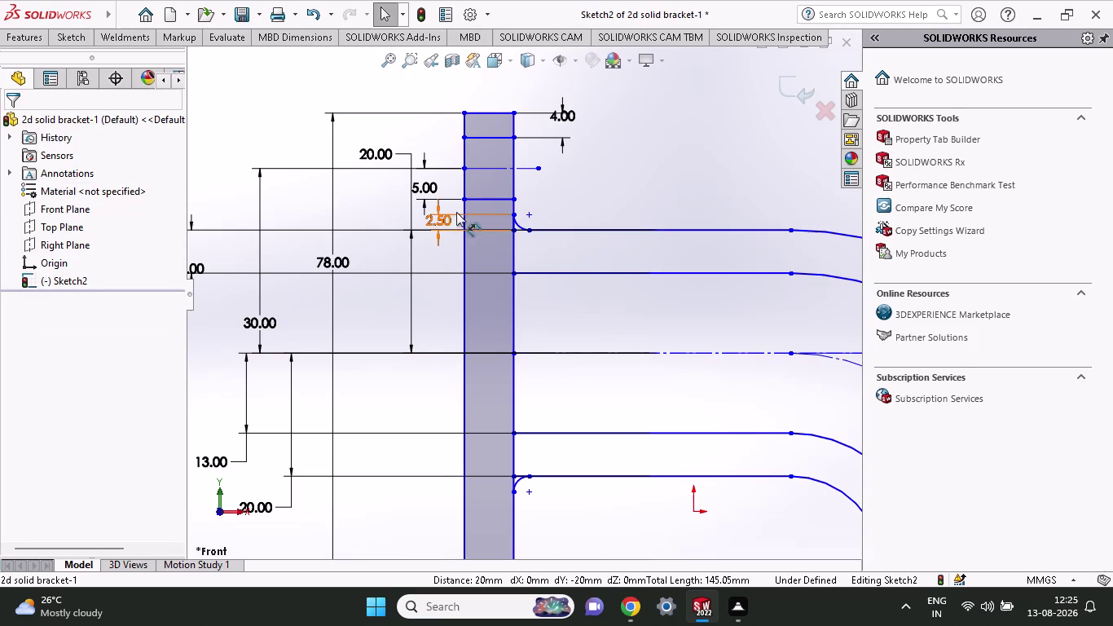
Select the three short lines, then undo the change that made the sketch unsolvable.
click(490, 199)
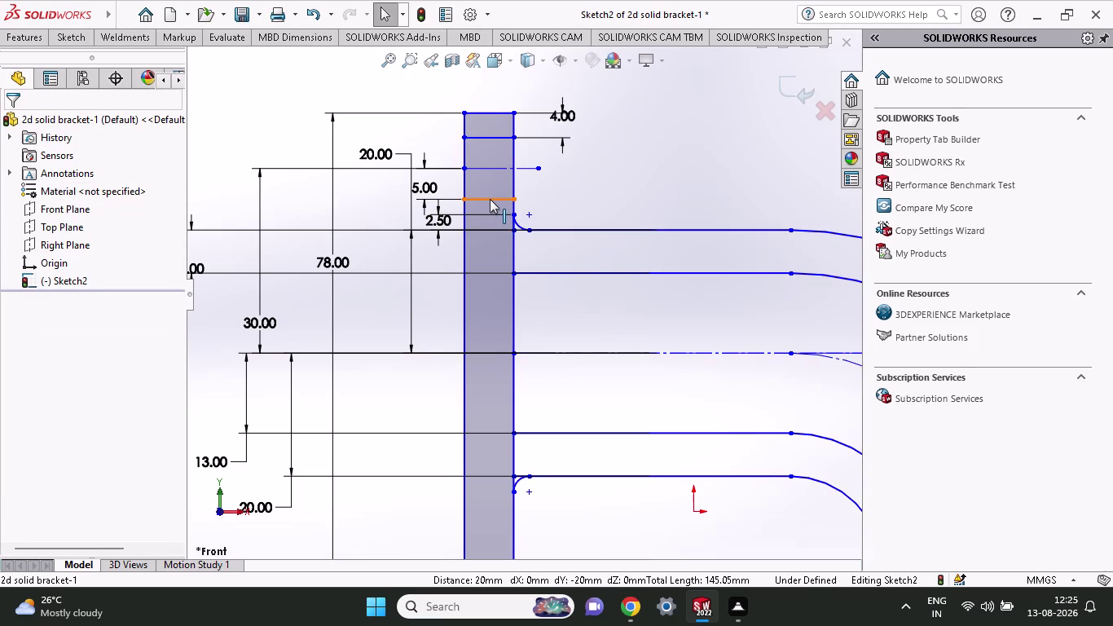
click(485, 136)
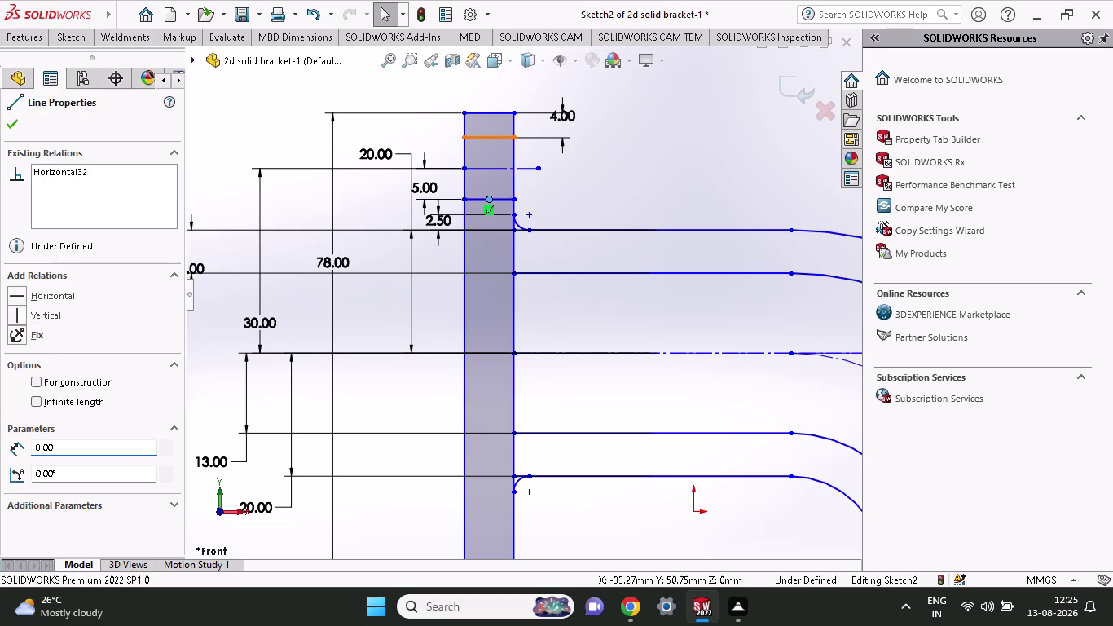
click(503, 199)
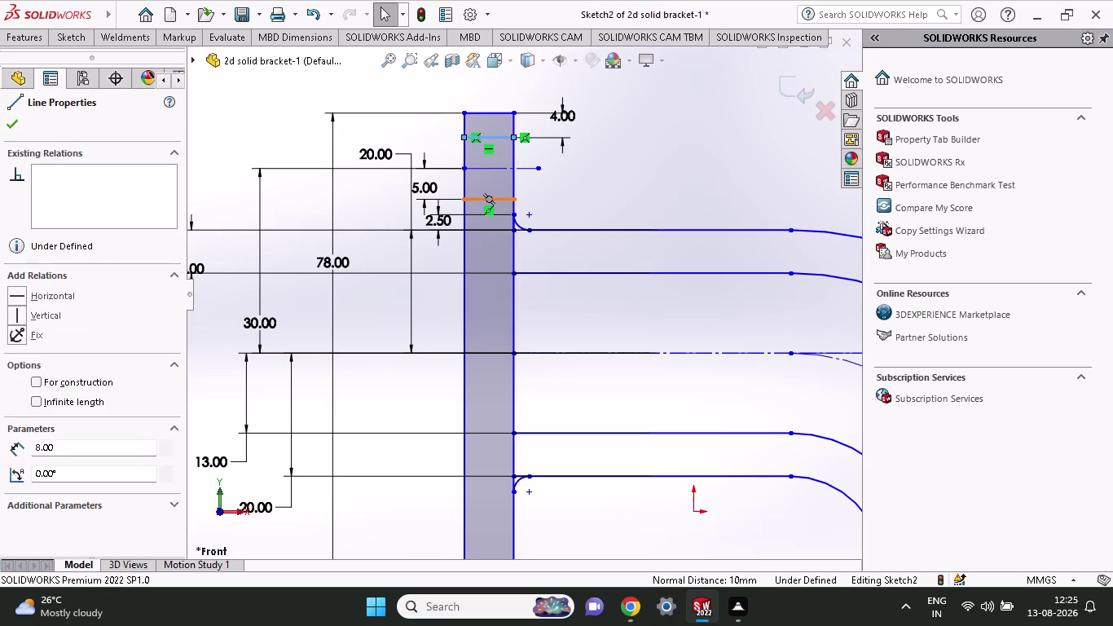
click(499, 170)
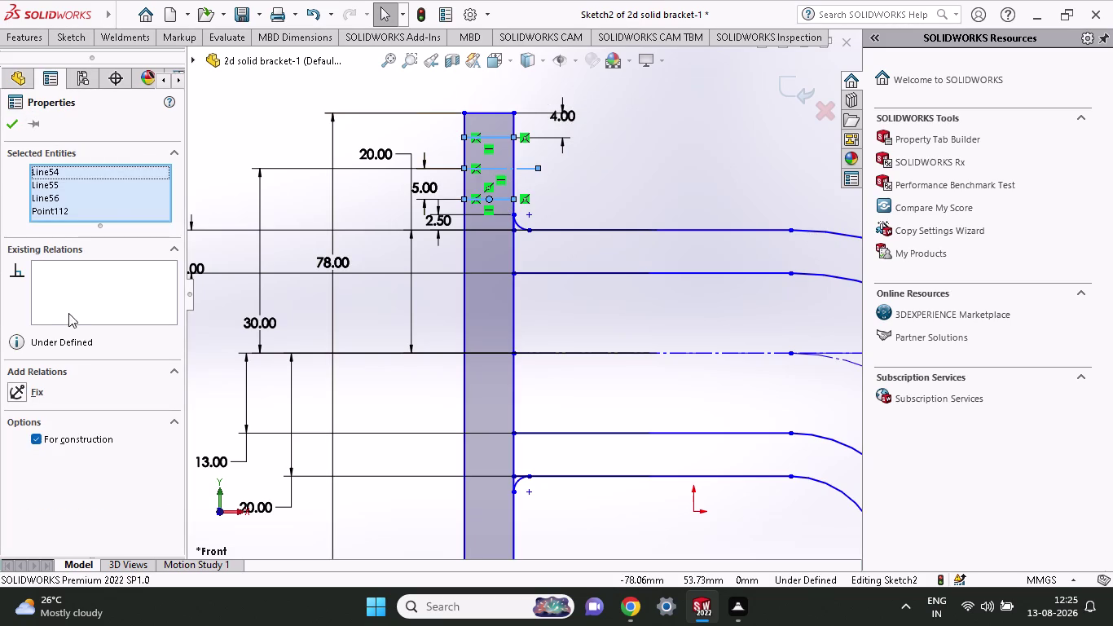
click(65, 45)
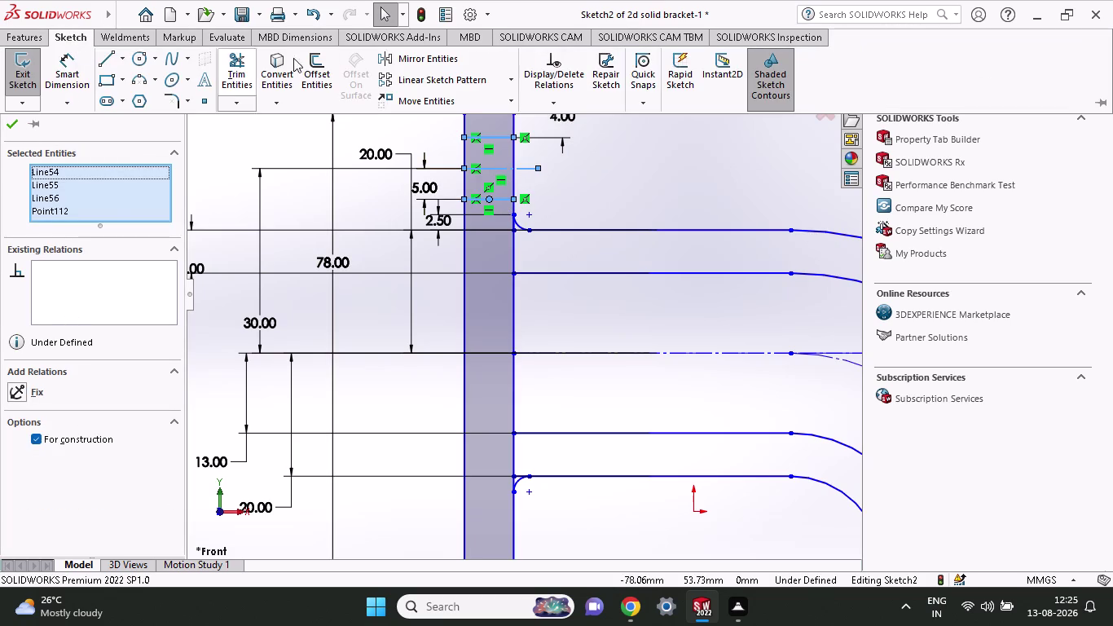
click(427, 62)
key(Escape)
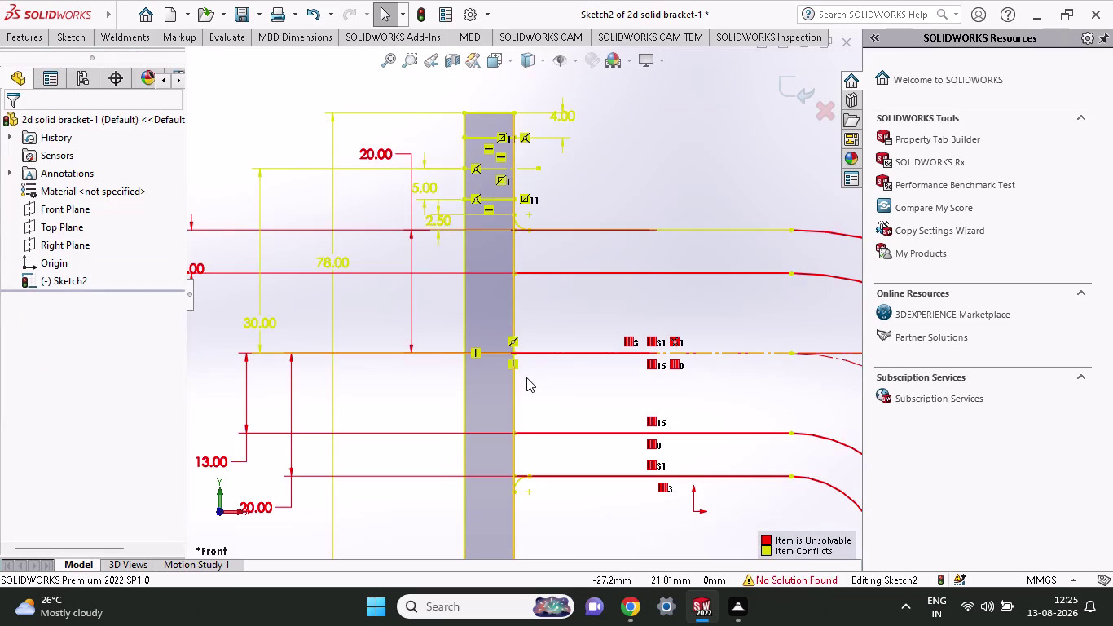
key(Escape)
key(ctrl+z)
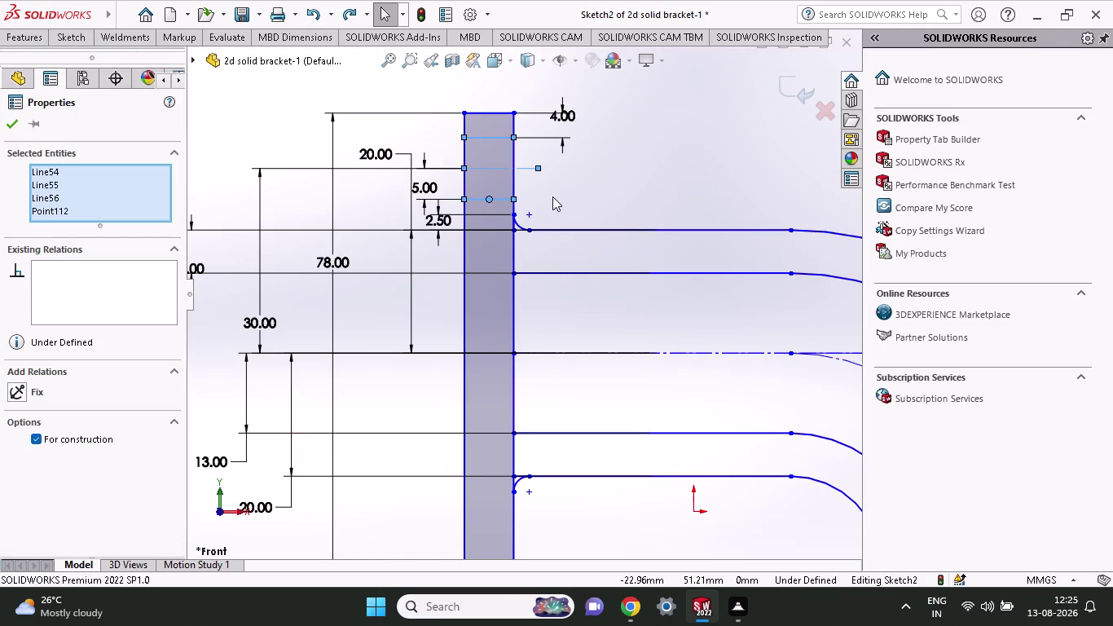
Select only the short 8 mm line Line56 and start Mirror Entities on it.
key(Escape)
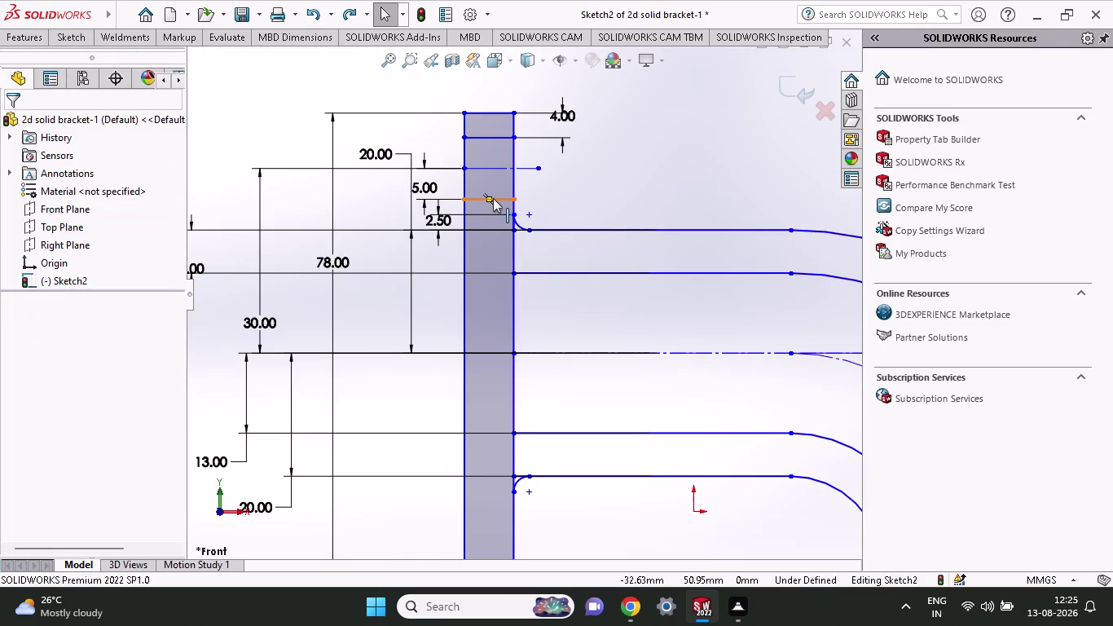
click(502, 197)
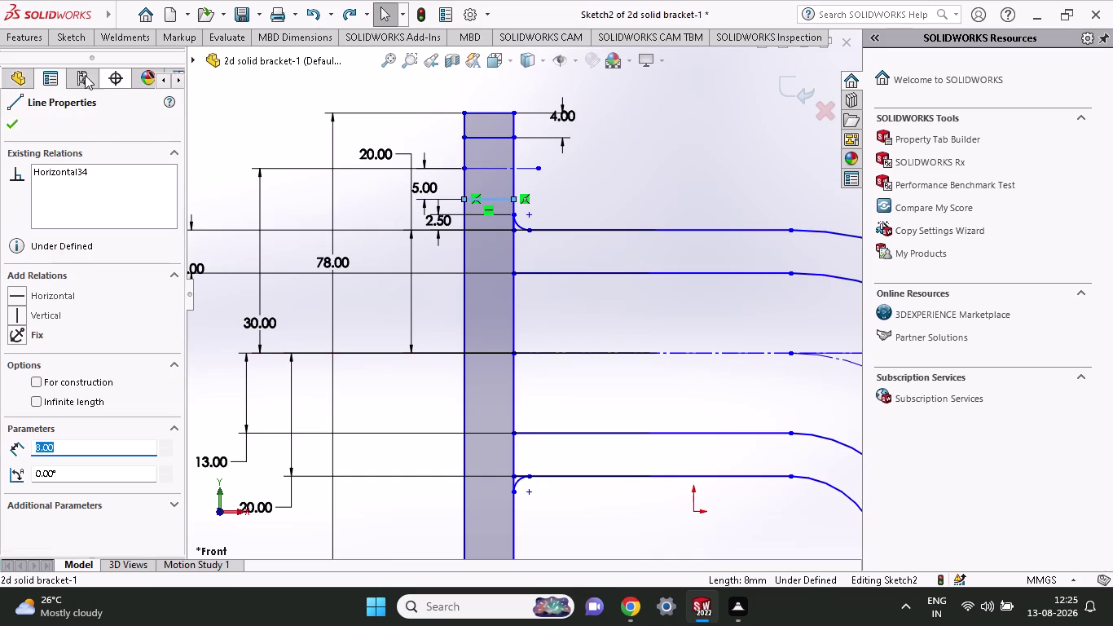
click(72, 43)
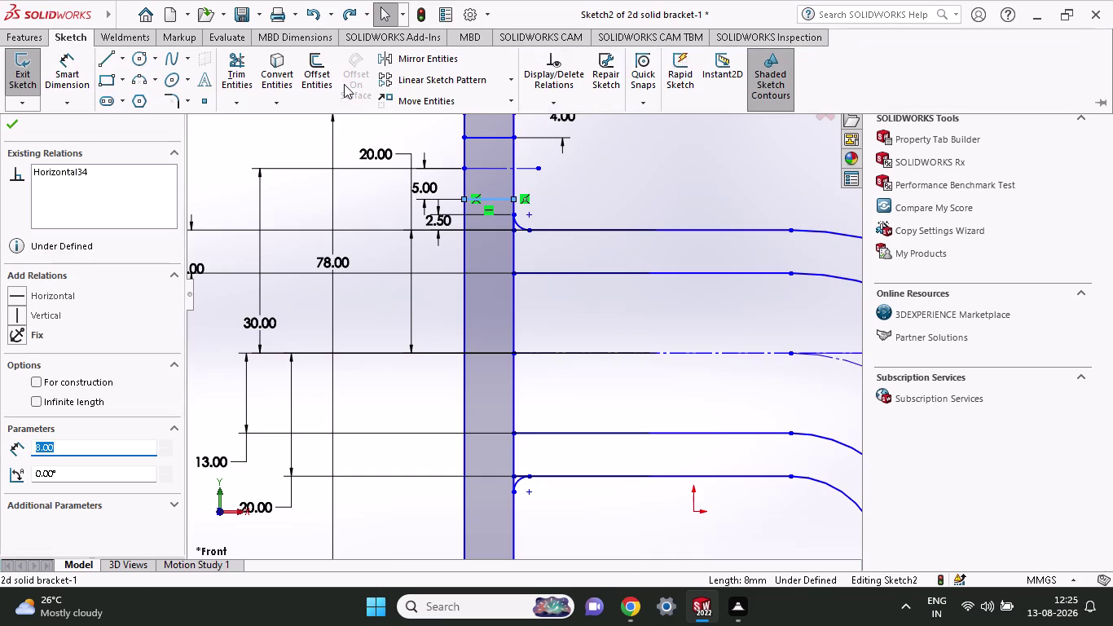
click(400, 62)
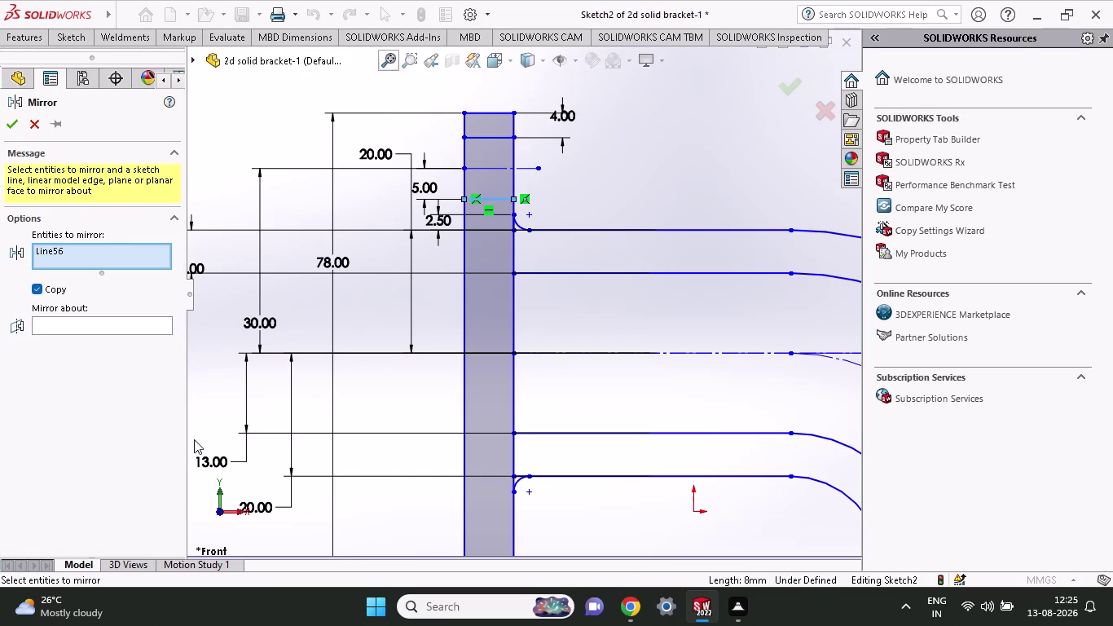
Try picking the centreline as the mirror line, then cancel the mirror.
click(101, 326)
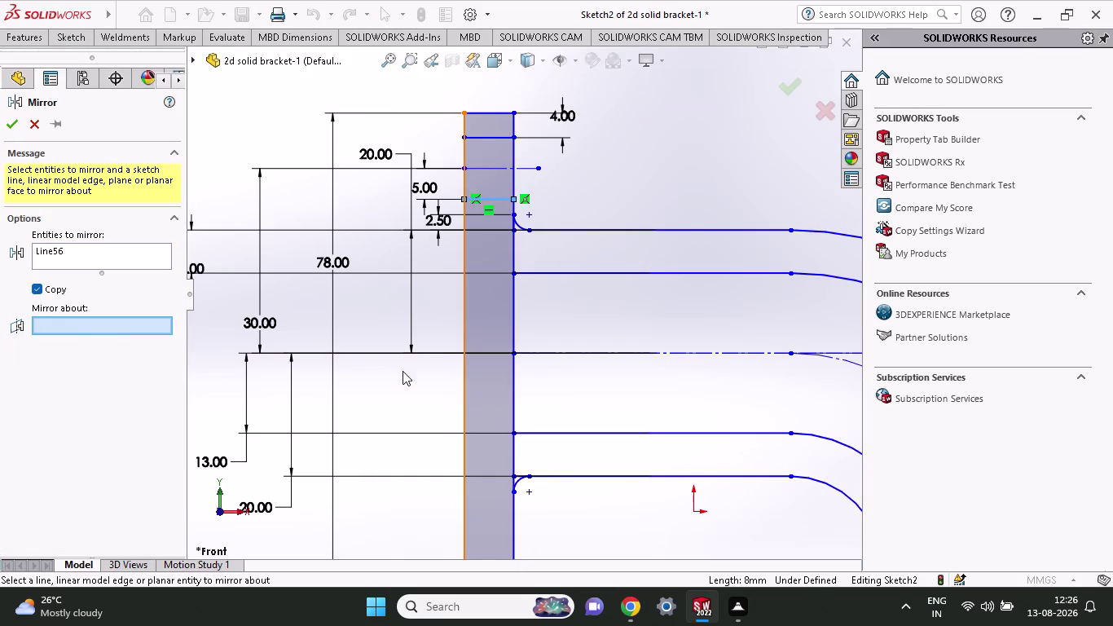
click(486, 352)
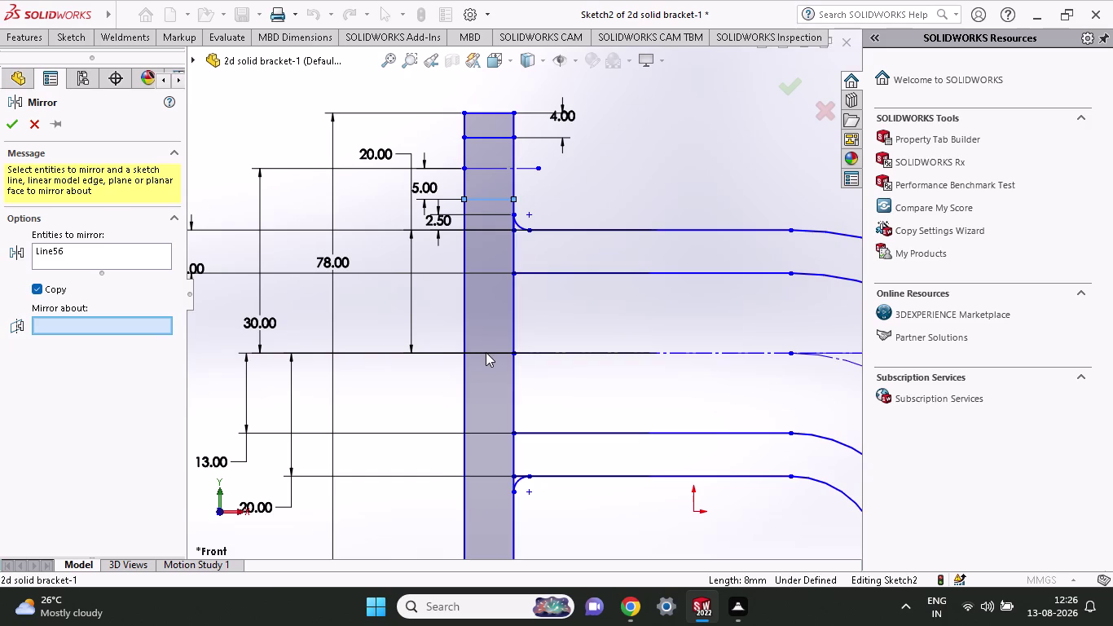
scroll(up, 3)
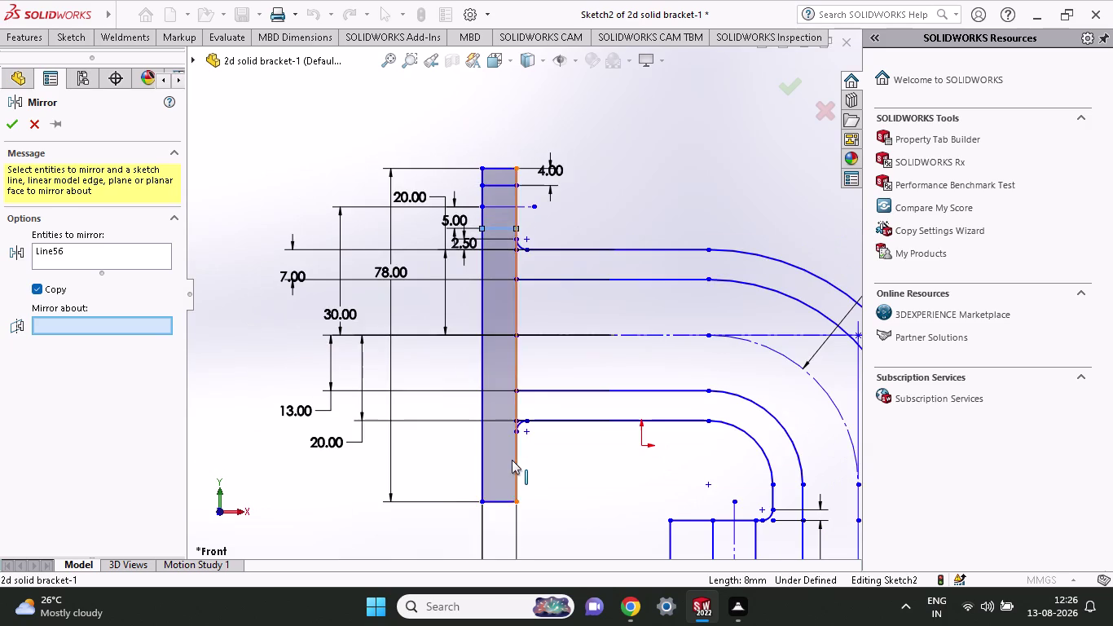
scroll(down, 3)
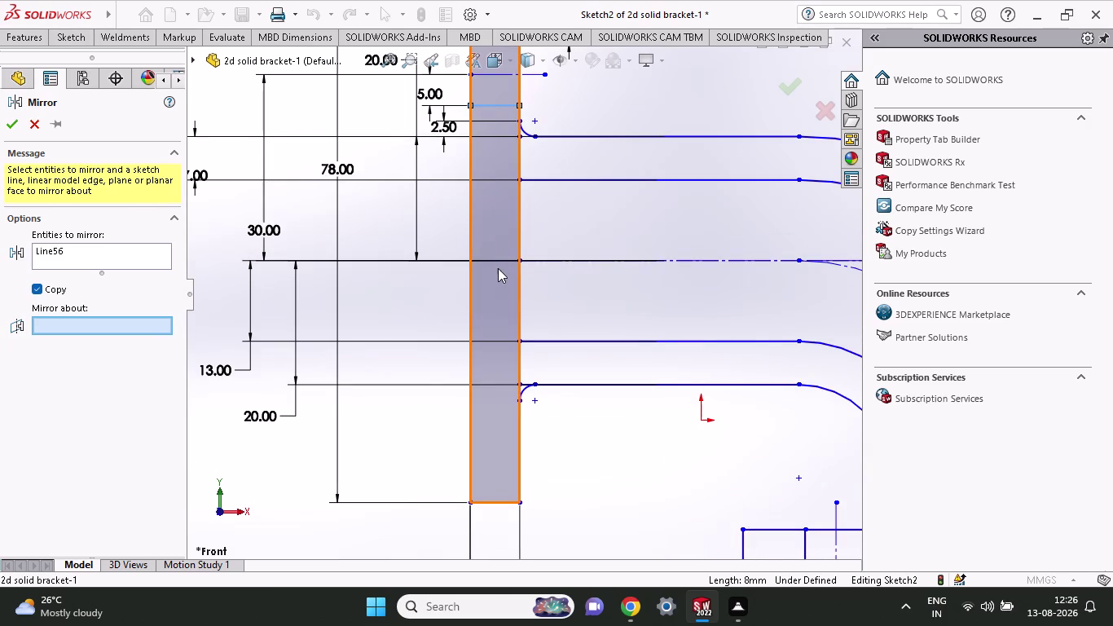
click(495, 259)
click(495, 259)
click(496, 255)
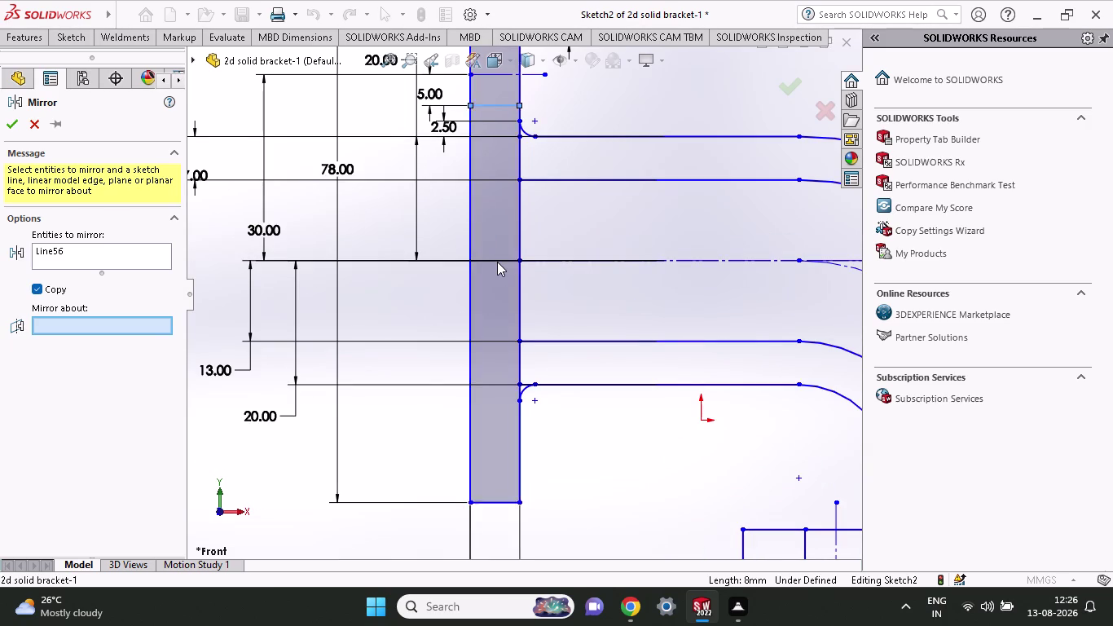
click(497, 261)
key(Escape)
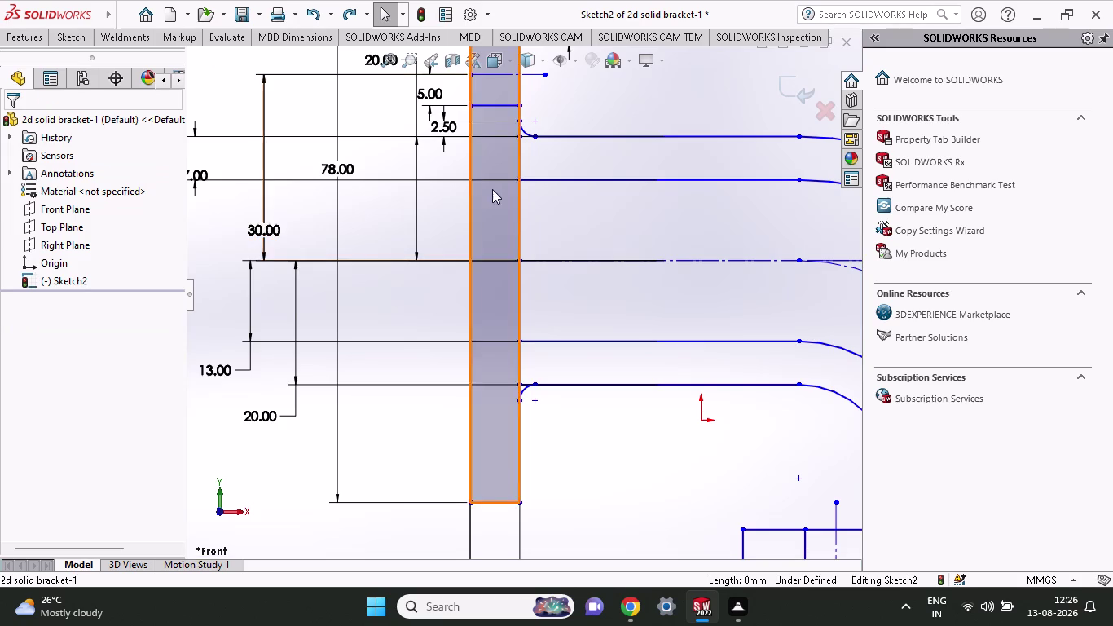
Zoom in on the lower end of the vertical strip.
scroll(up, 3)
scroll(down, 3)
scroll(down, 3)
scroll(down, 3)
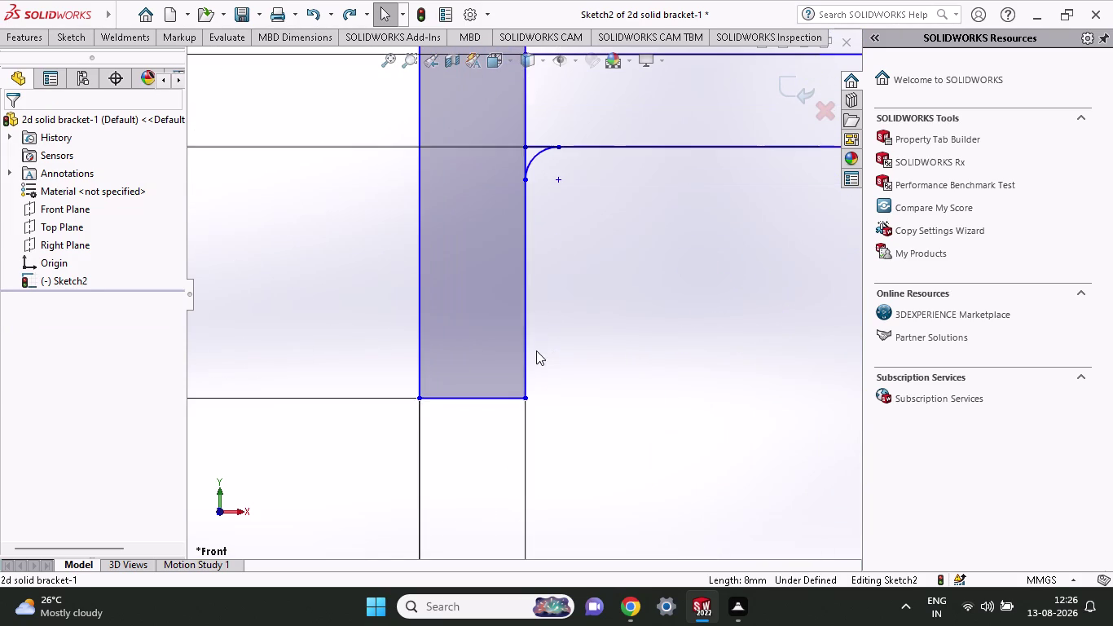
click(55, 40)
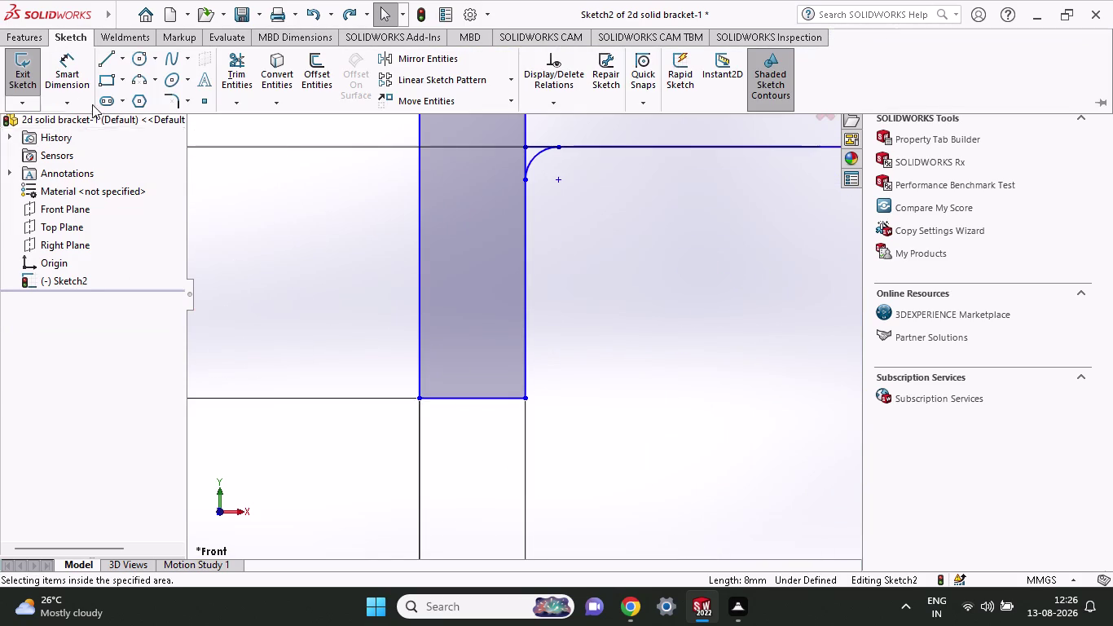
Draw a corner rectangle across the bottom of the vertical strip.
click(119, 82)
click(109, 88)
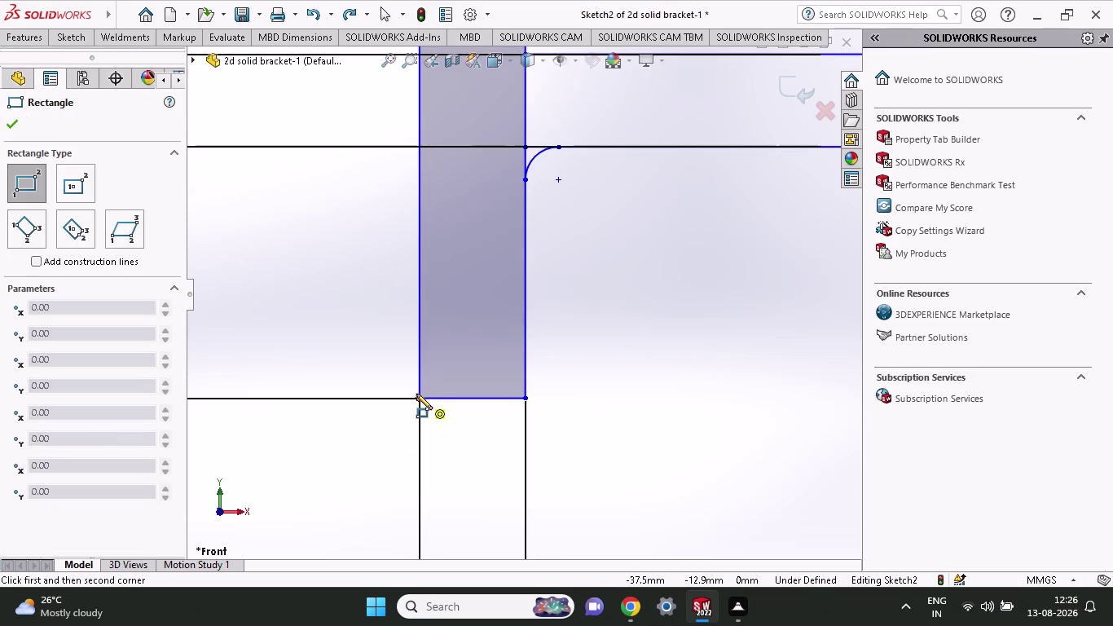
click(417, 399)
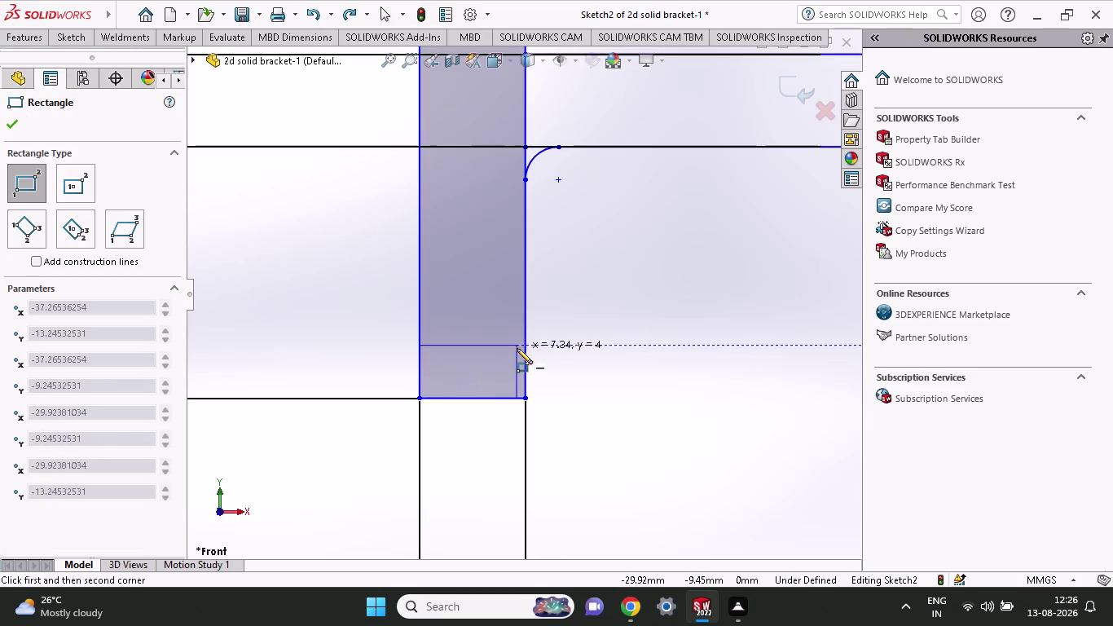
click(526, 348)
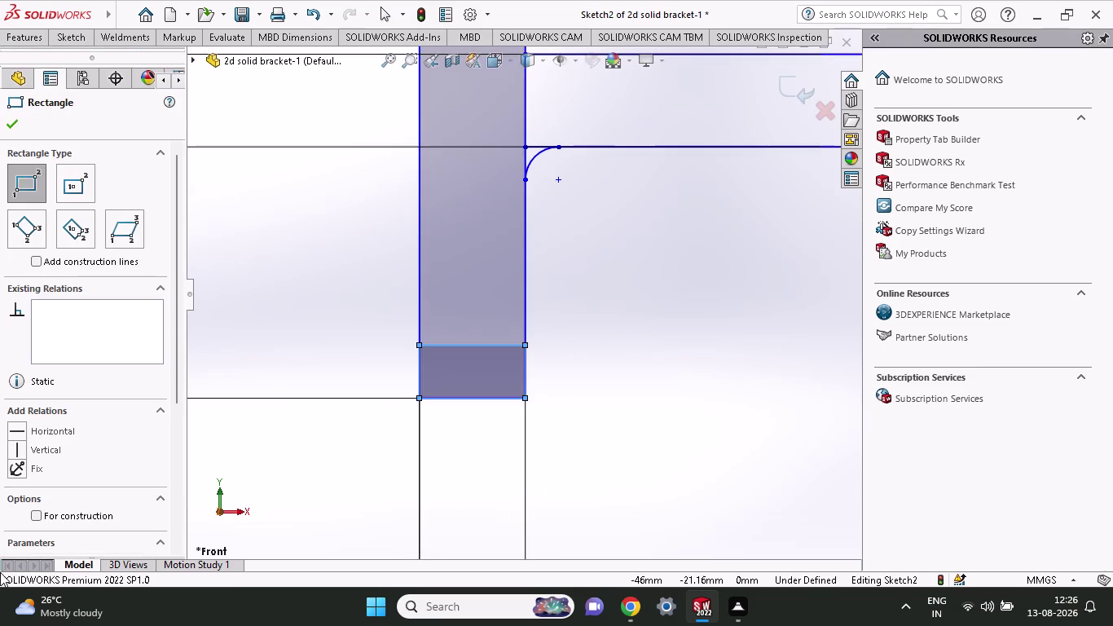
click(82, 38)
Give the bottom rectangle a 4 mm height dimension.
click(84, 69)
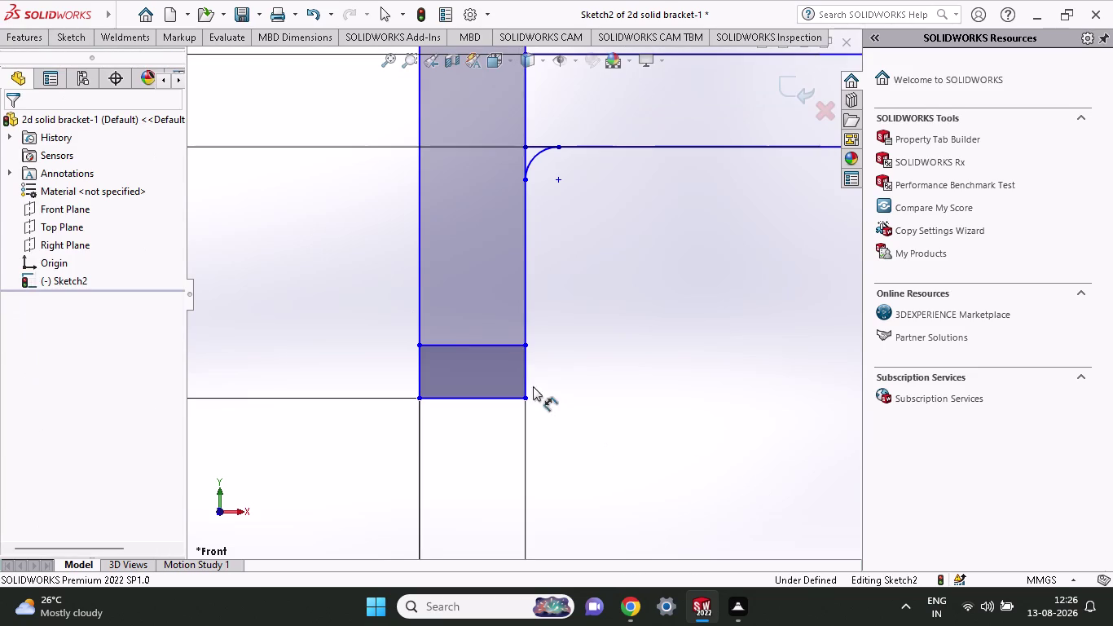
click(527, 399)
click(528, 348)
click(650, 361)
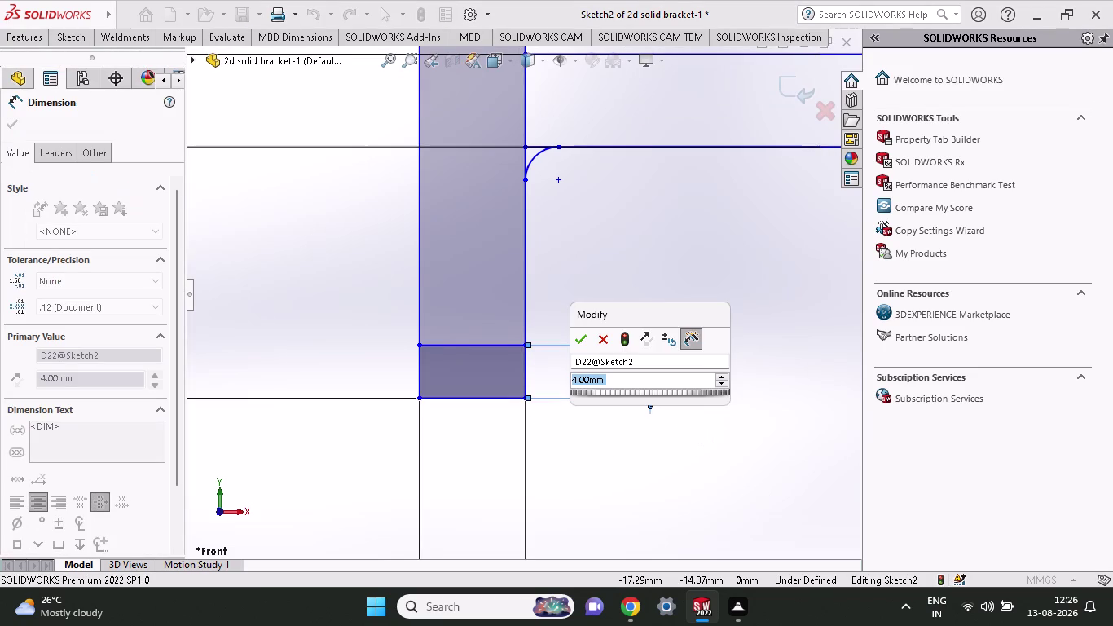
click(586, 338)
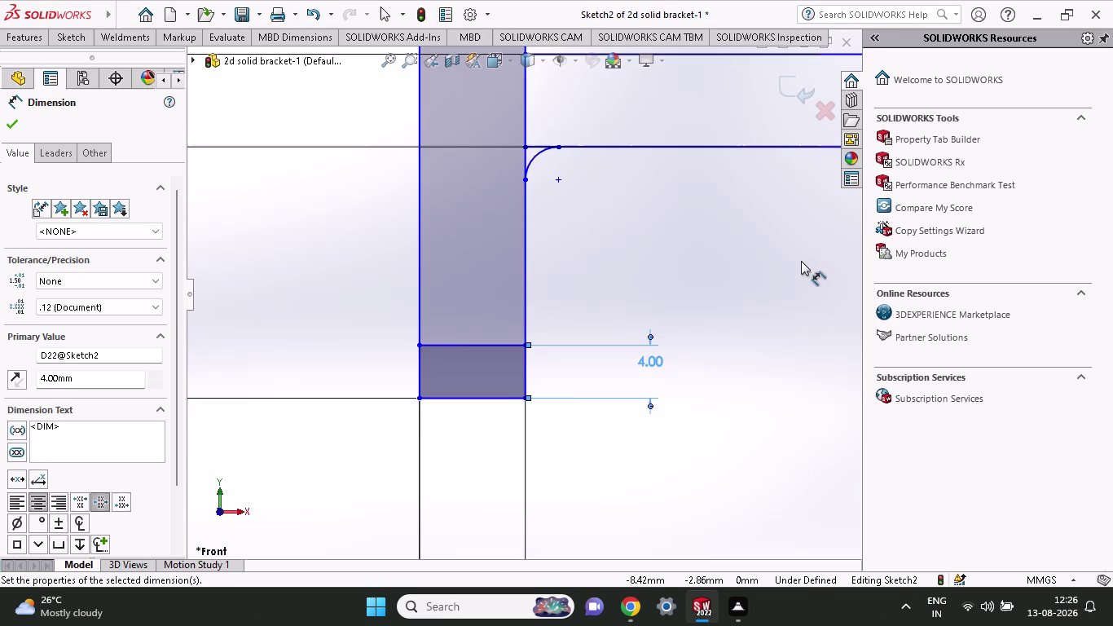
click(71, 42)
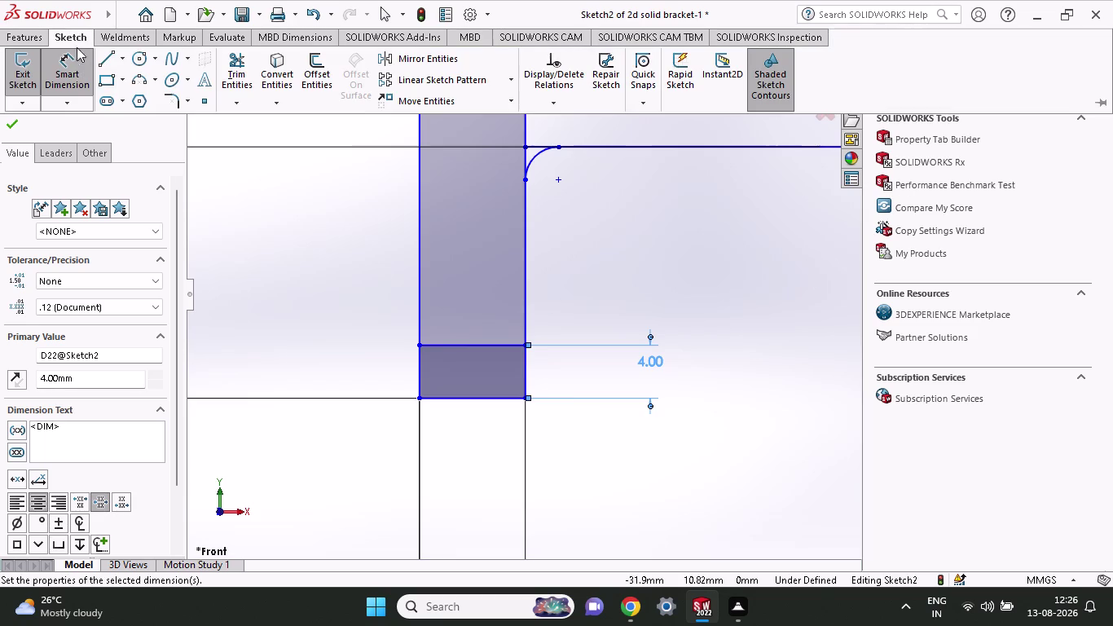
Draw a rectangle from the 4 mm rectangle's top-left corner to the strip's right edge.
click(115, 80)
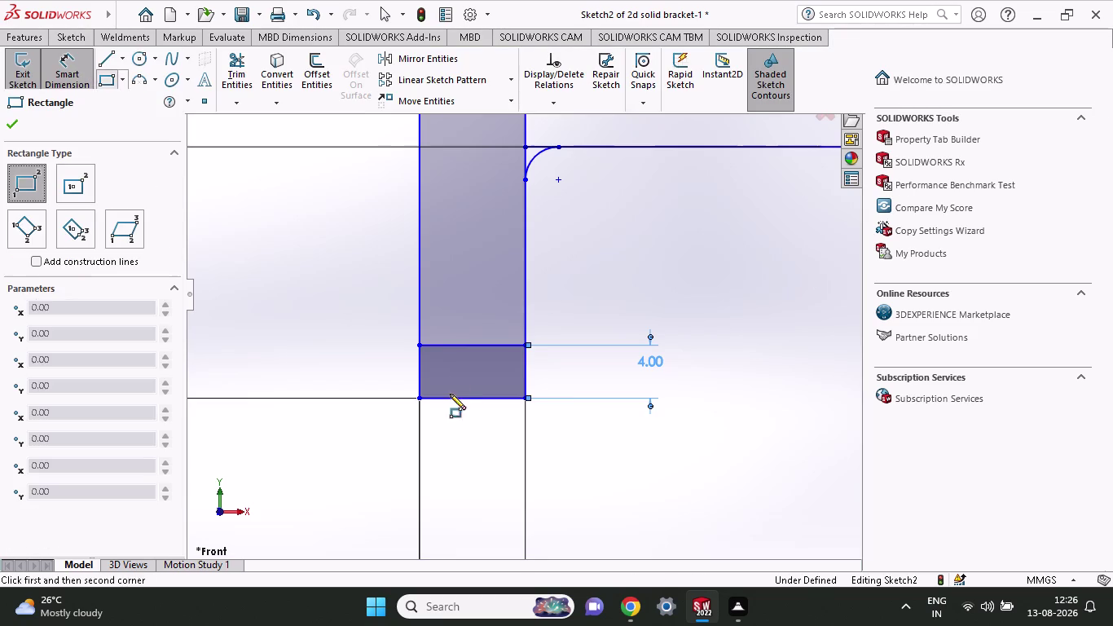
click(417, 343)
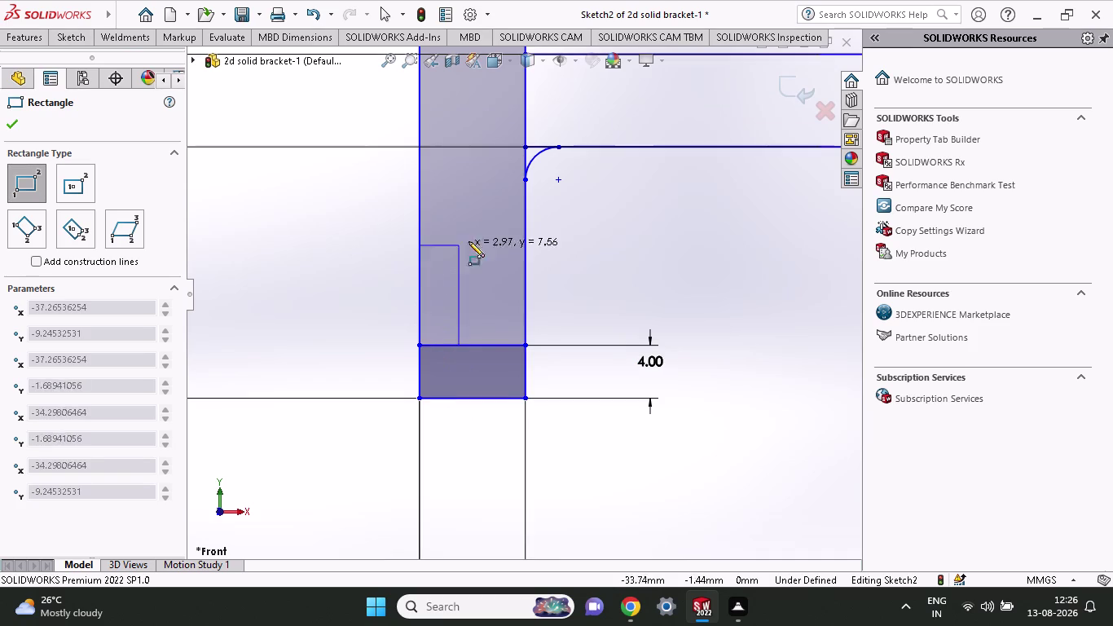
click(523, 217)
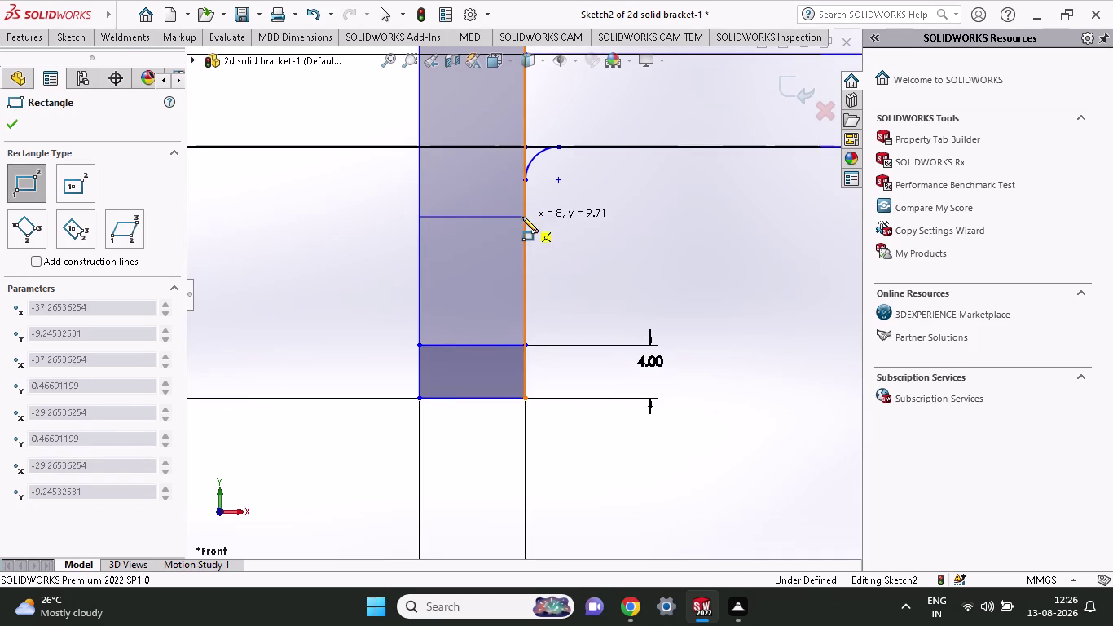
click(90, 40)
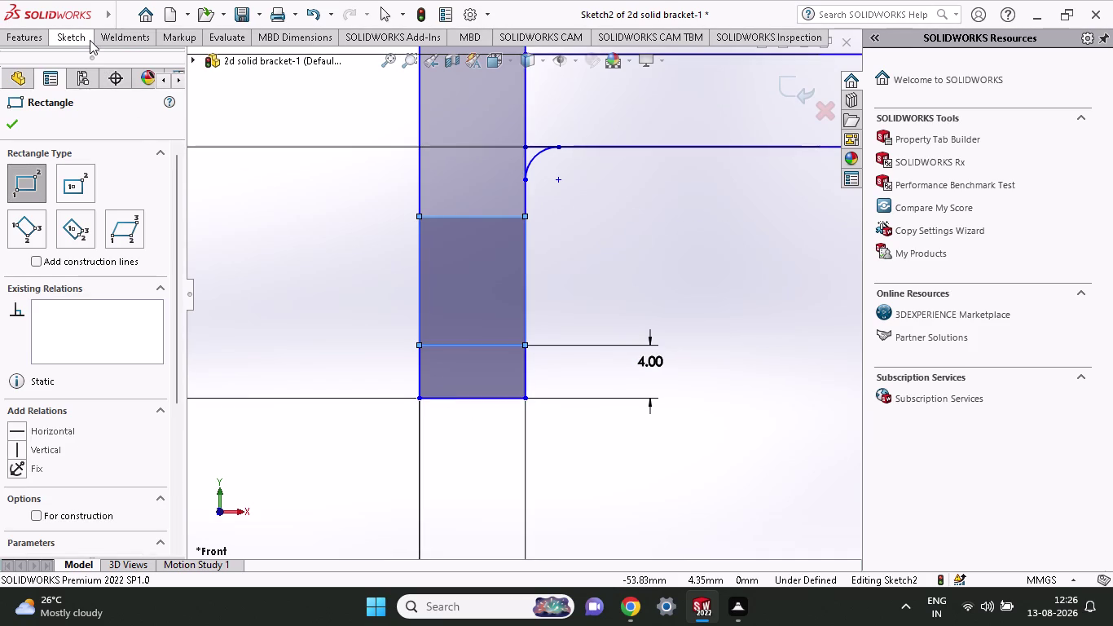
click(41, 73)
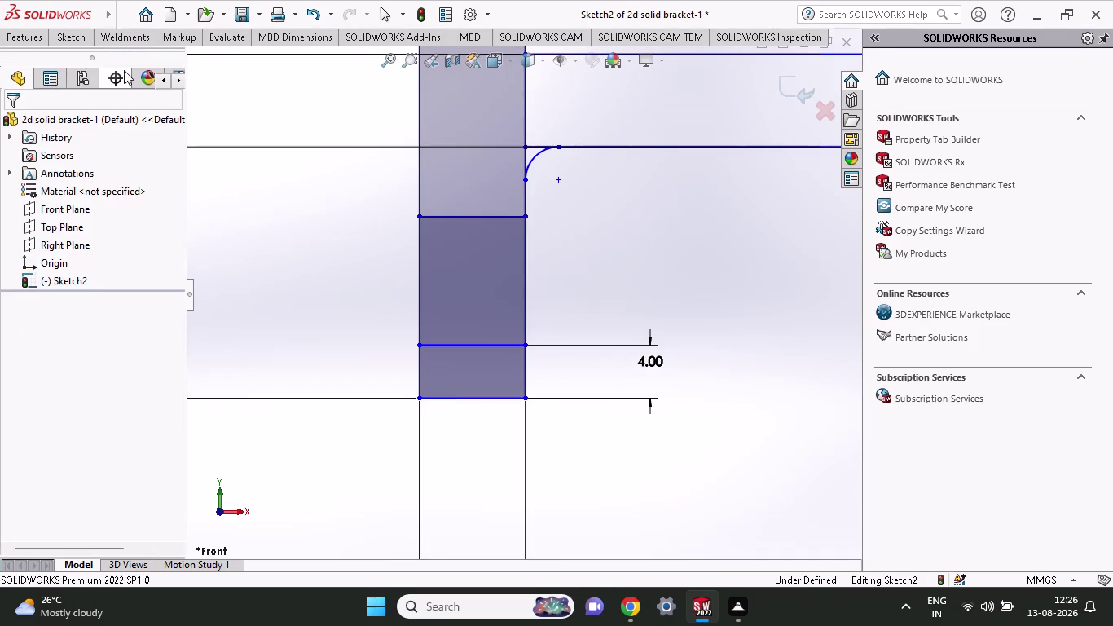
Start a height dimension on the upper rectangle from its lower-right corner.
click(79, 42)
click(81, 78)
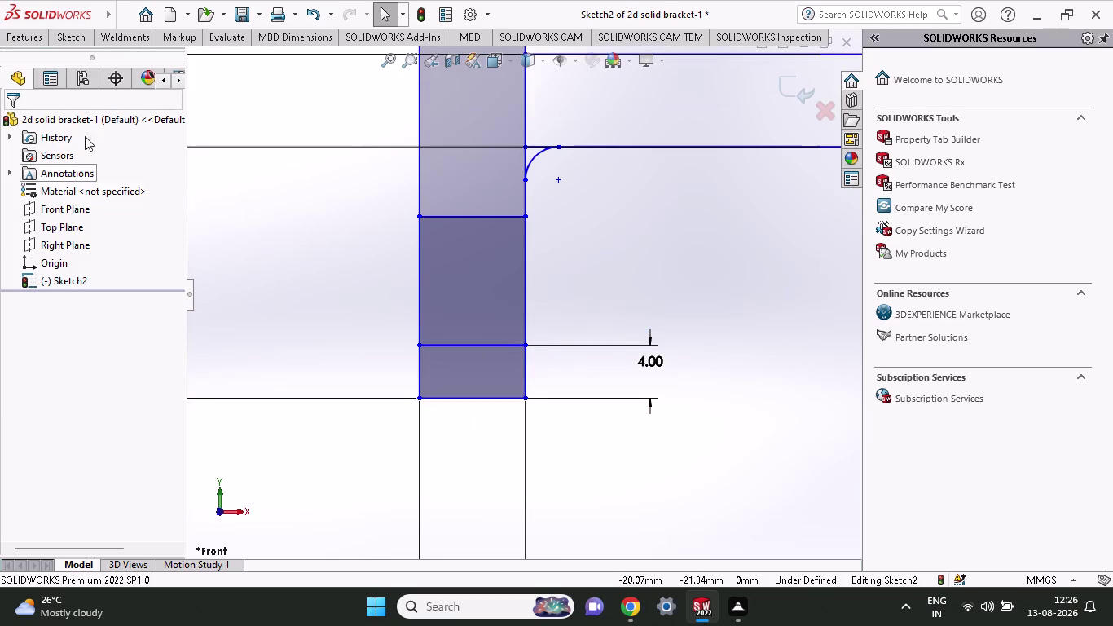
click(71, 36)
click(79, 69)
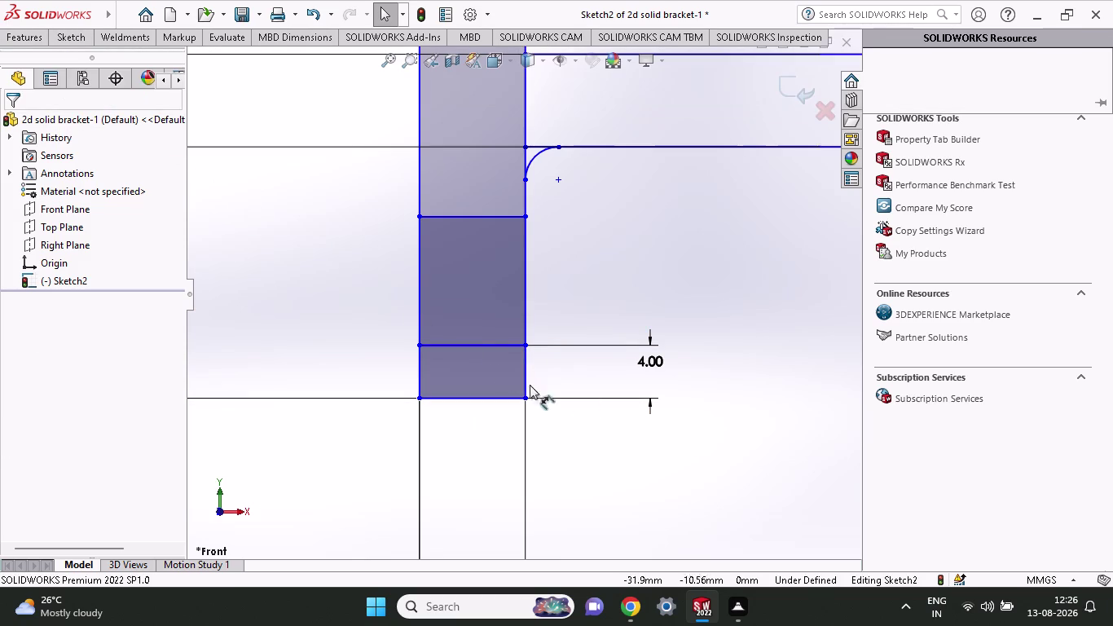
click(525, 343)
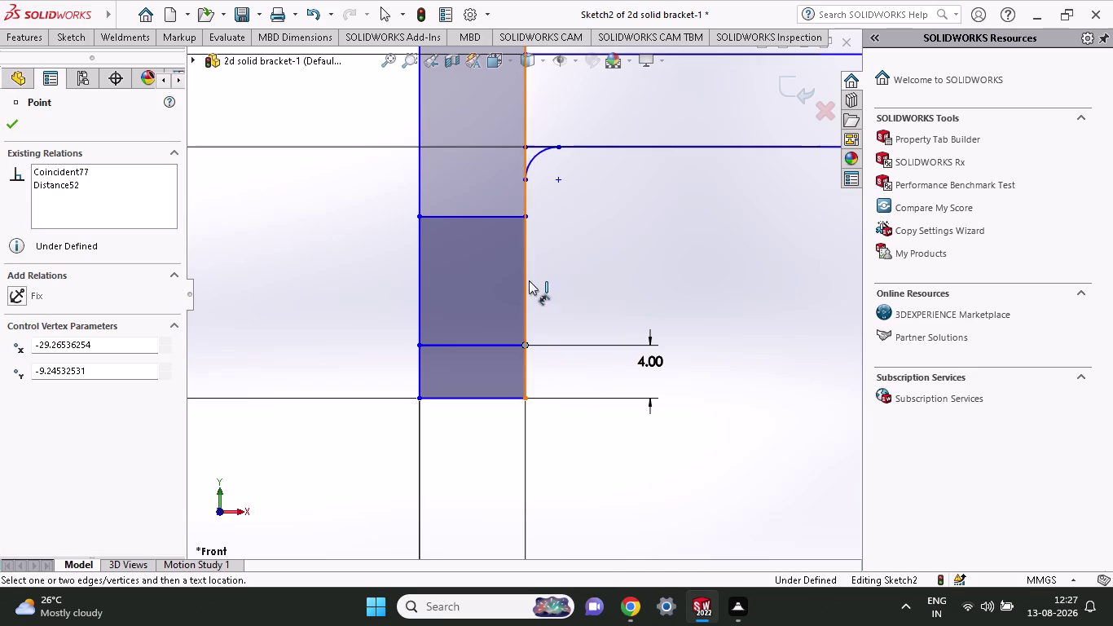
Dimension the upper rectangle's right side to 10 mm tall.
click(522, 216)
click(585, 231)
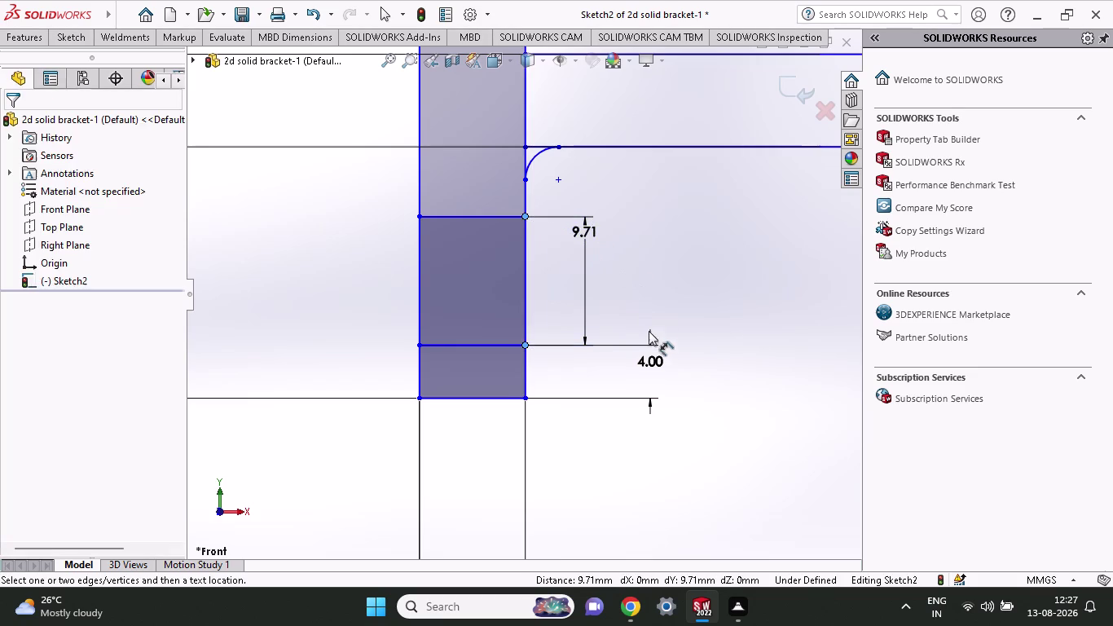
text(10)
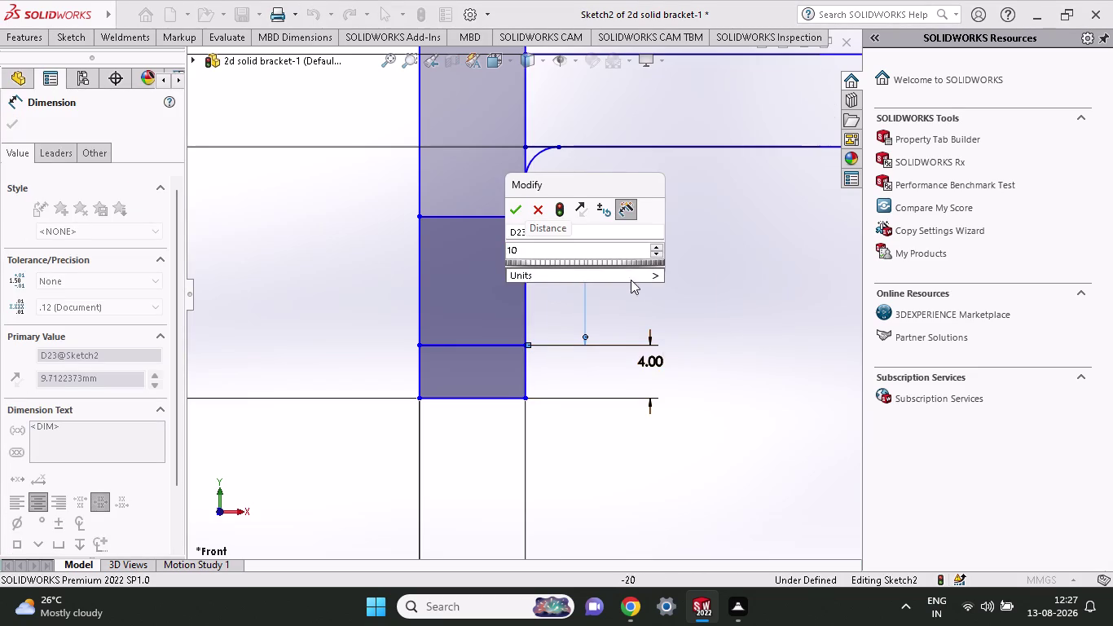
click(515, 205)
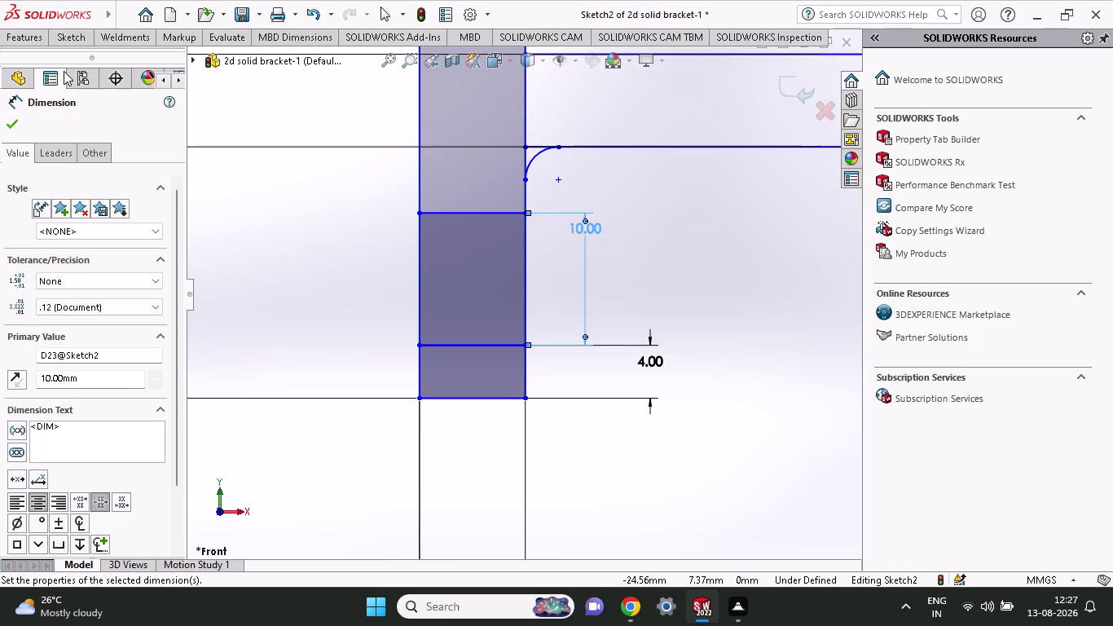
click(66, 42)
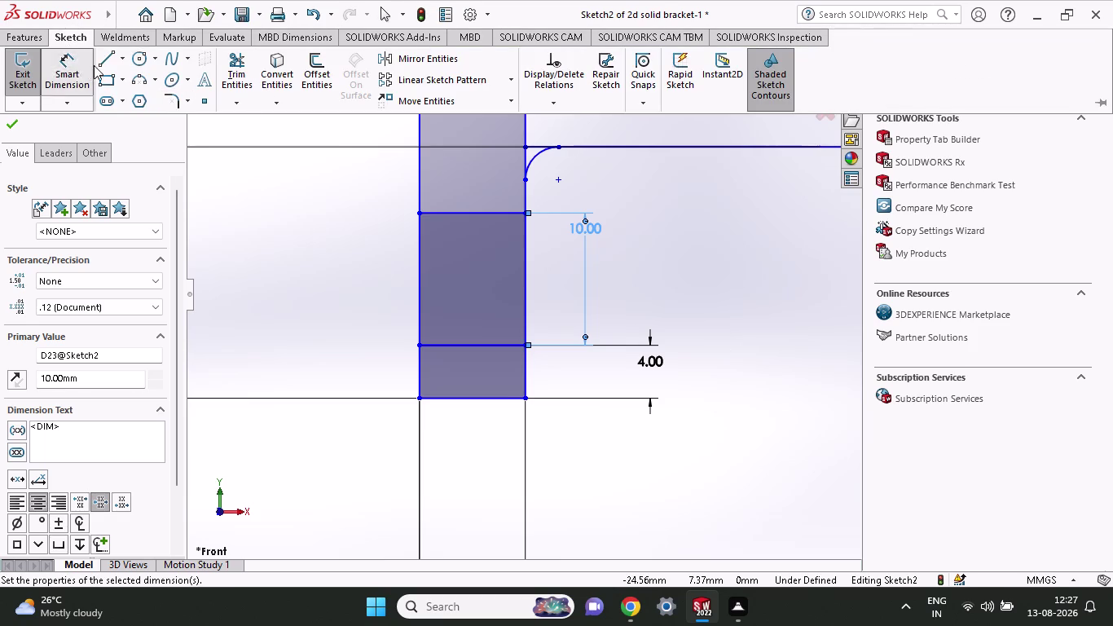
click(120, 60)
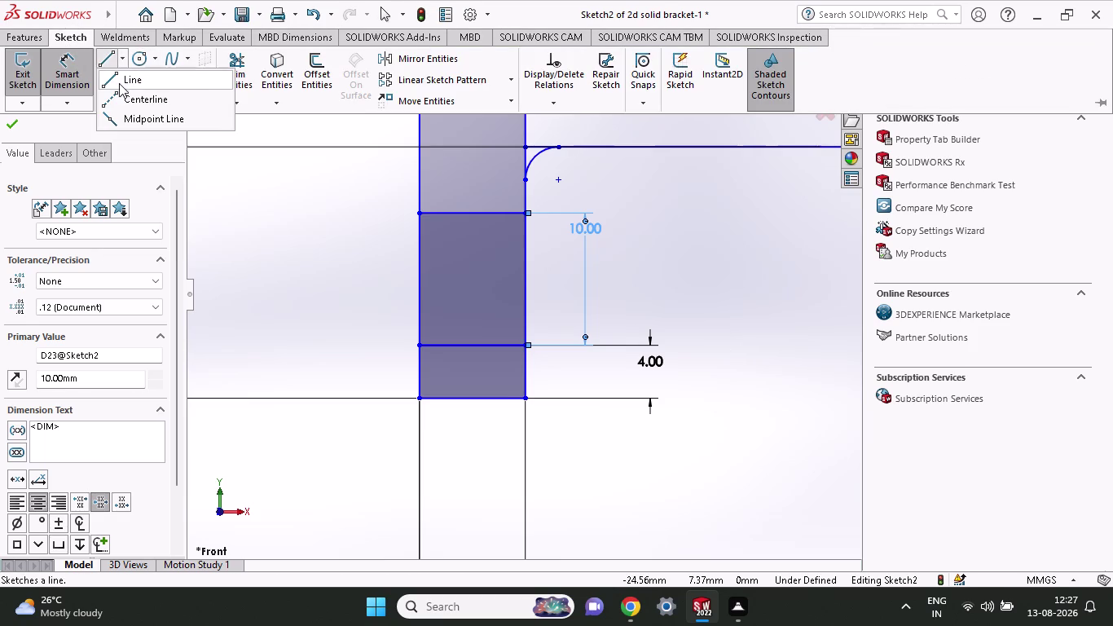
Draw a short horizontal line across the lower part of the narrow strip.
click(122, 93)
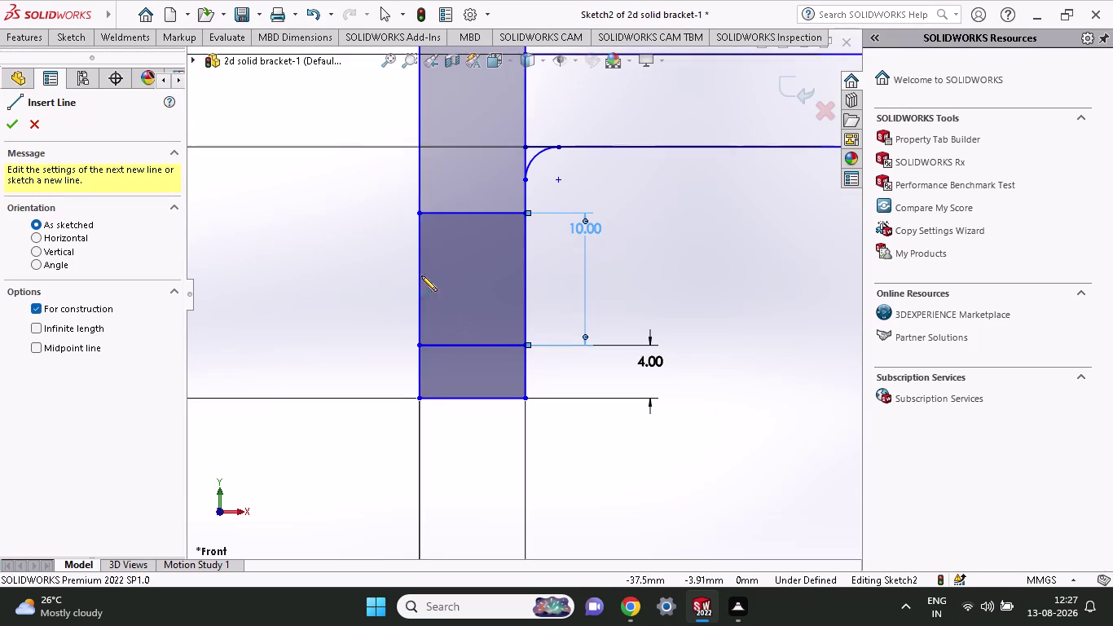
click(82, 39)
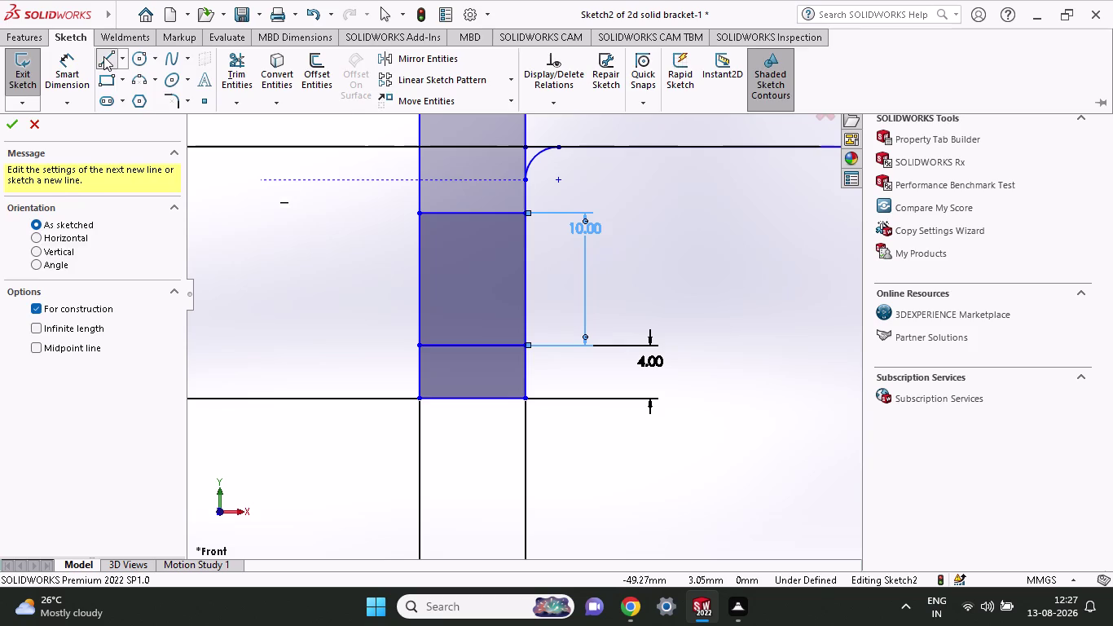
click(104, 56)
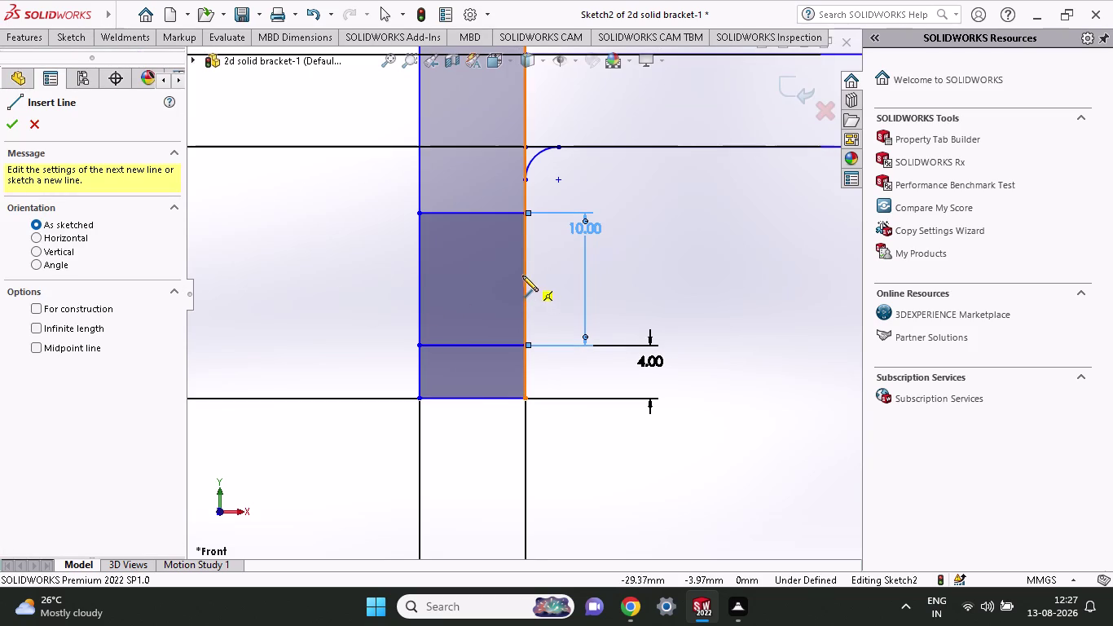
click(421, 277)
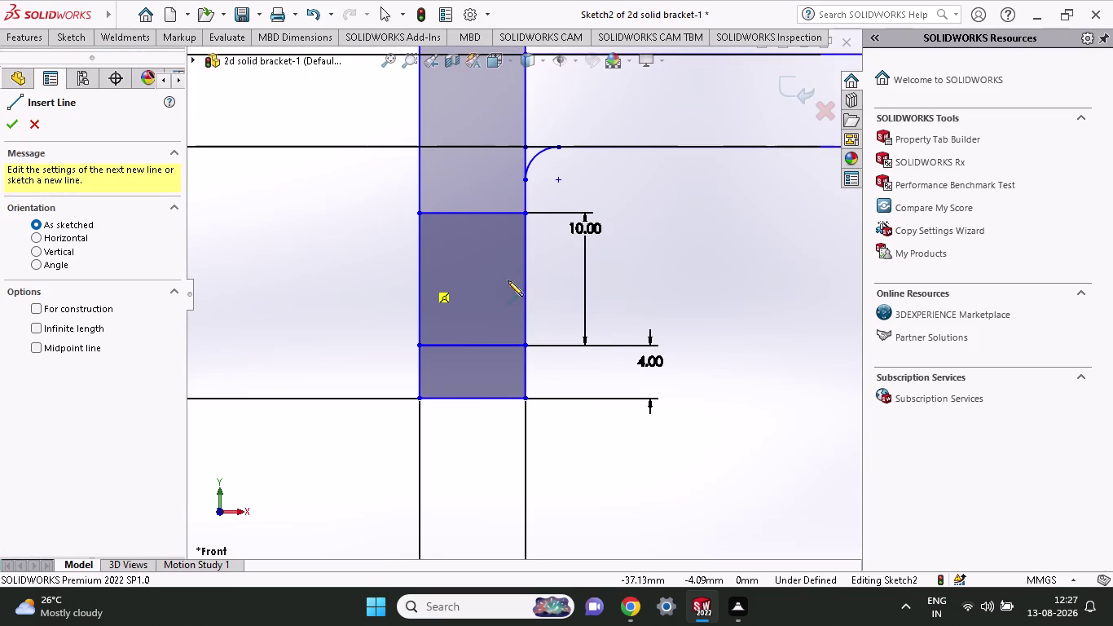
click(559, 279)
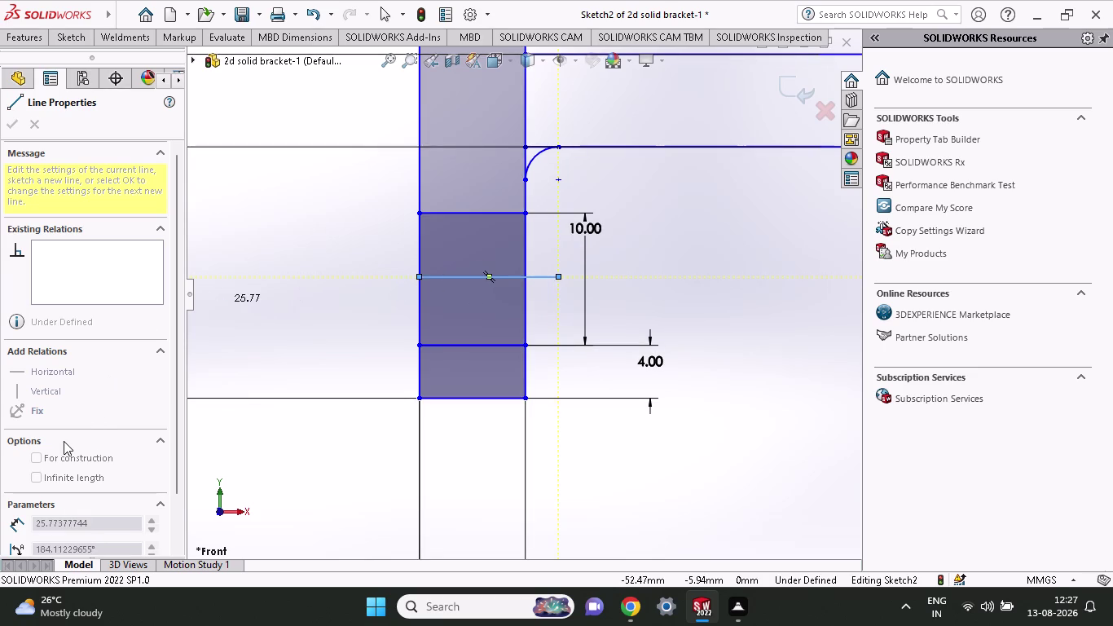
click(30, 457)
key(Escape)
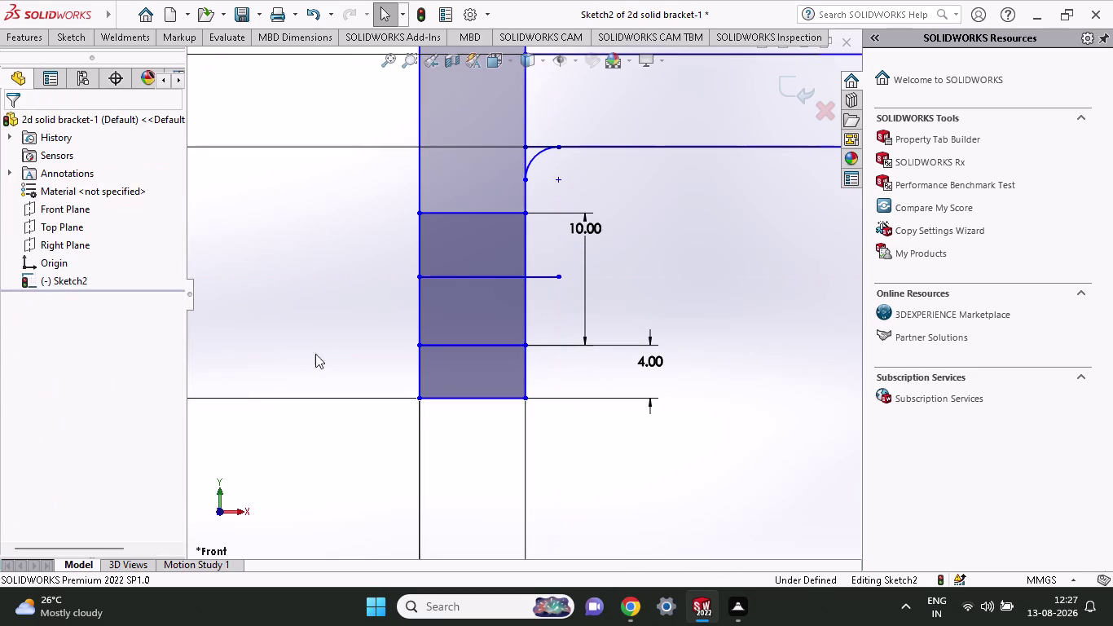
Set the 10.50 mm horizontal line in the strip to For construction.
click(454, 279)
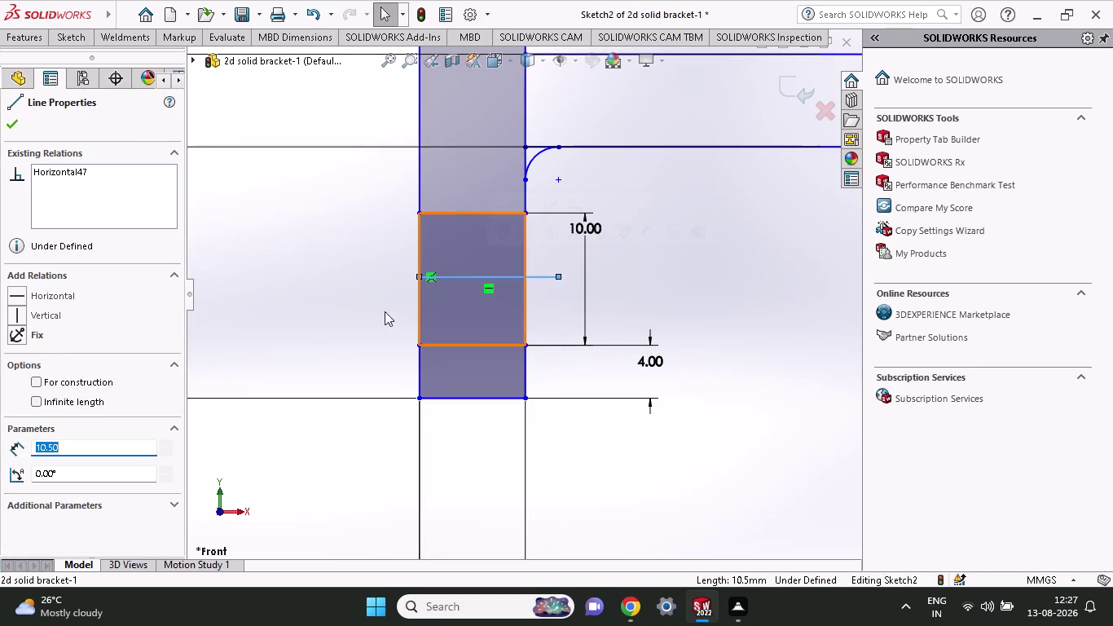
click(39, 379)
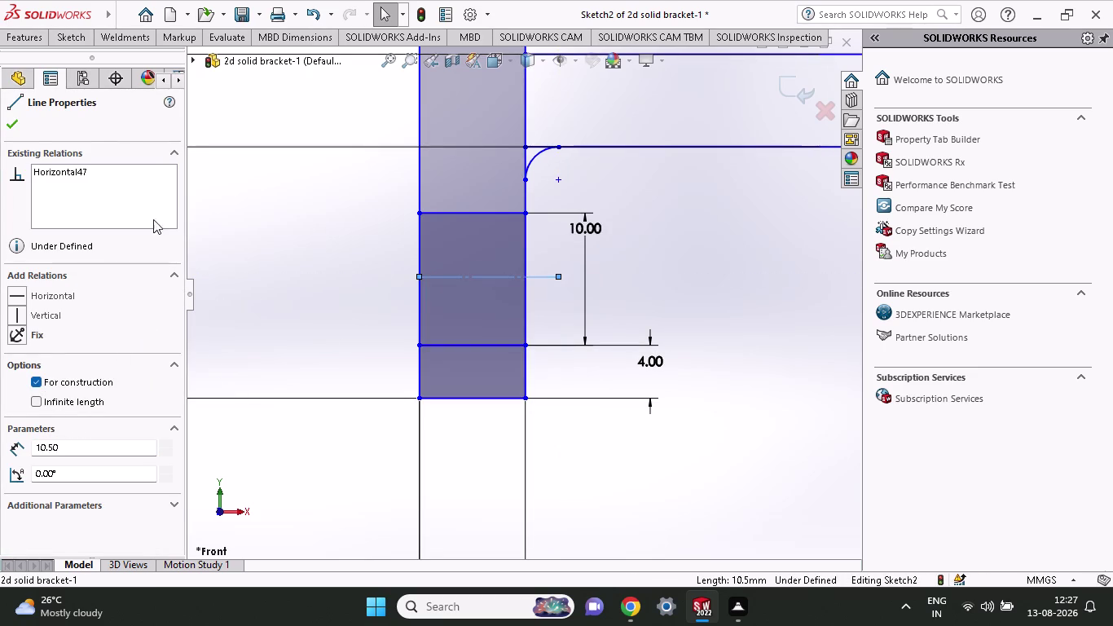
click(5, 126)
scroll(up, 3)
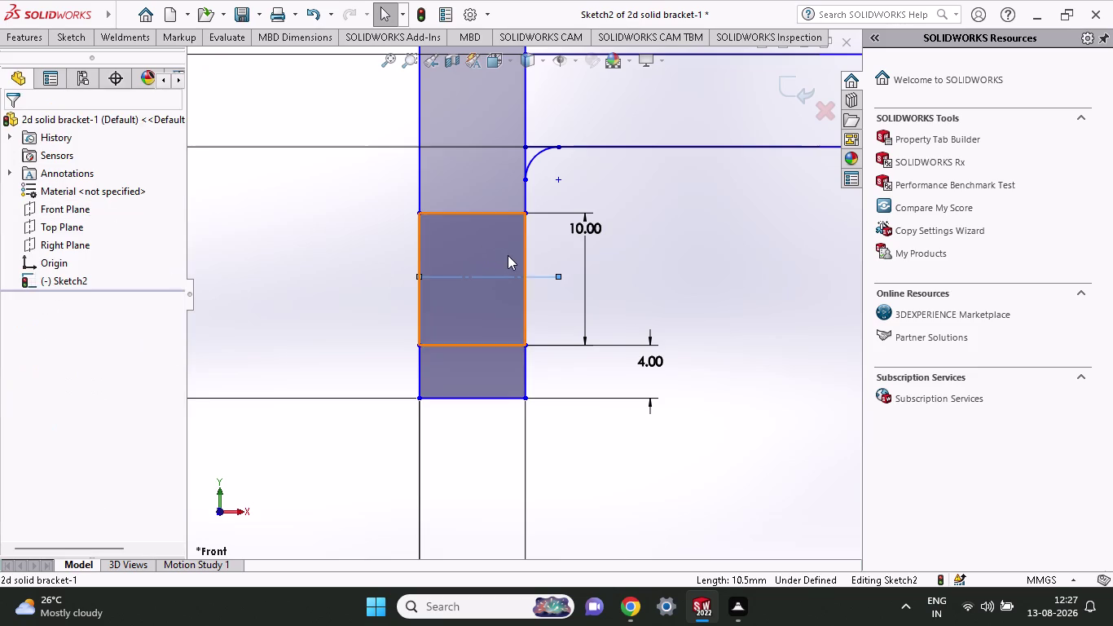
scroll(up, 3)
scroll(up, 3)
scroll(down, 3)
scroll(down, 3)
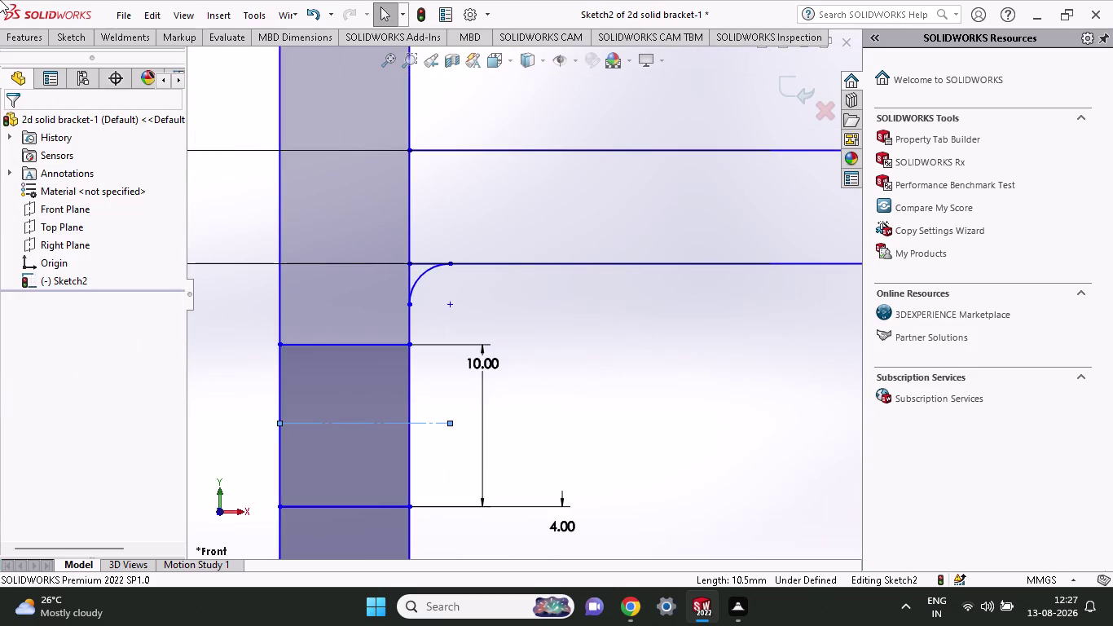
click(75, 40)
Try trimming the line at the fillet corner, then undo it when the sketch breaks.
click(229, 75)
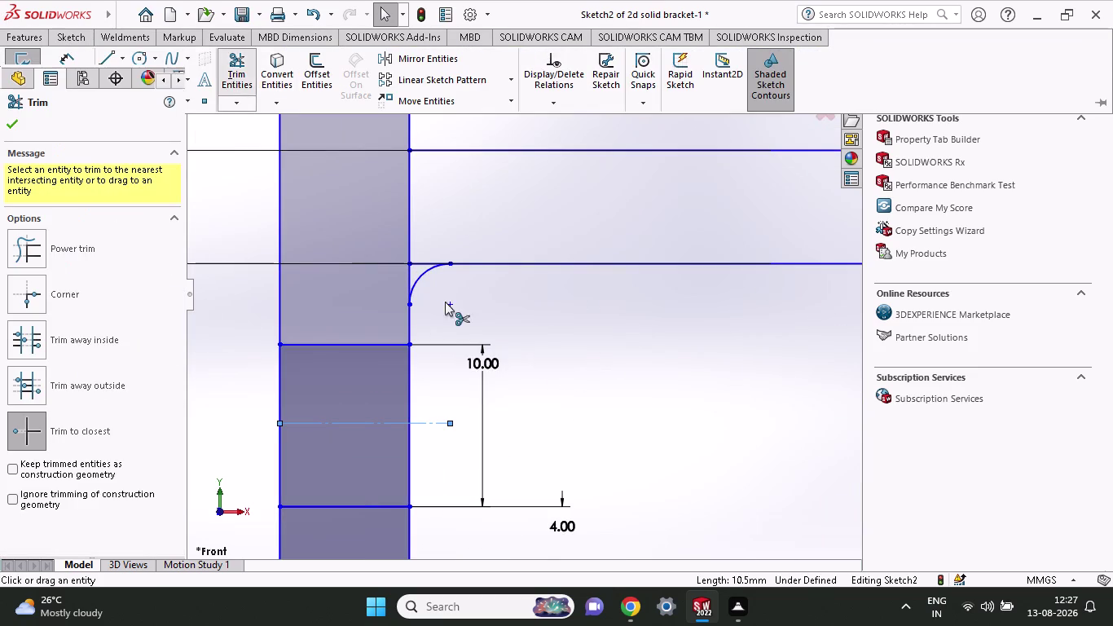
click(423, 260)
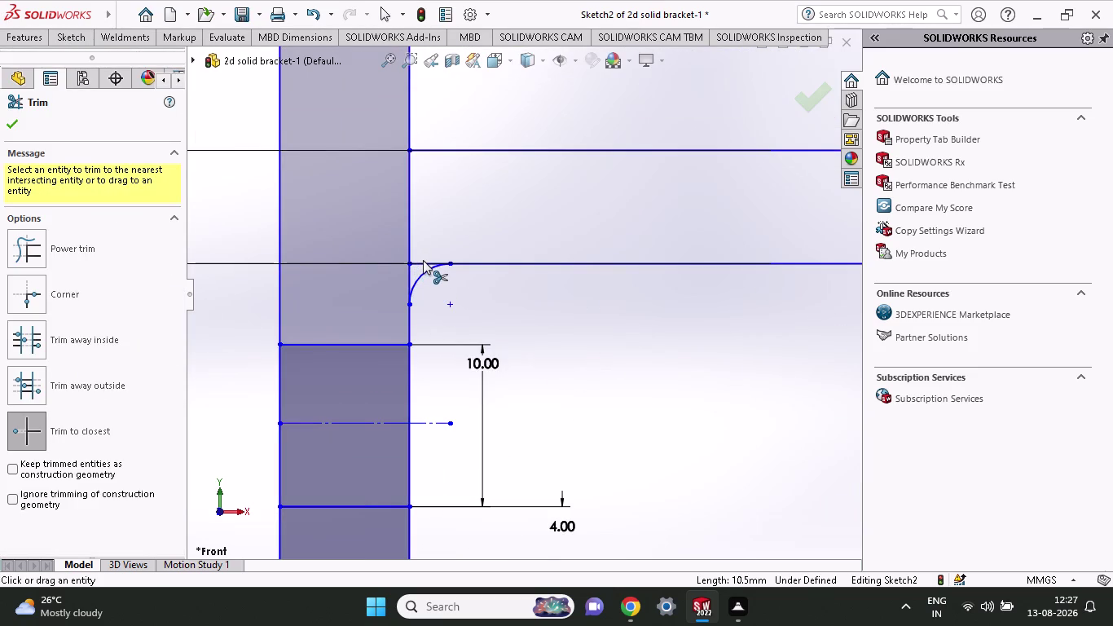
scroll(down, 3)
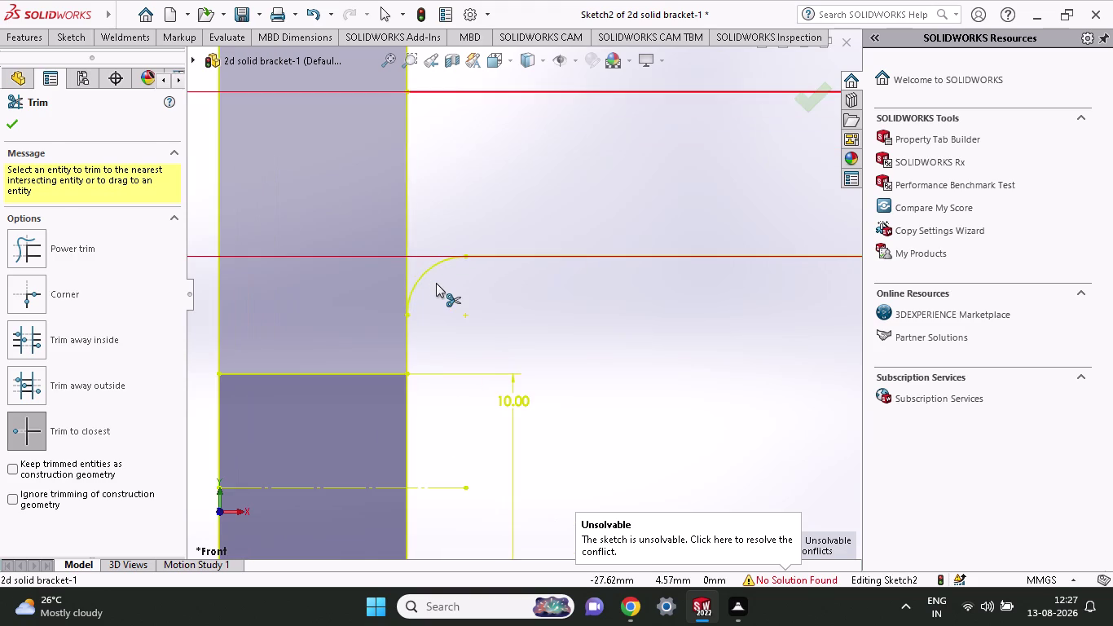
click(9, 126)
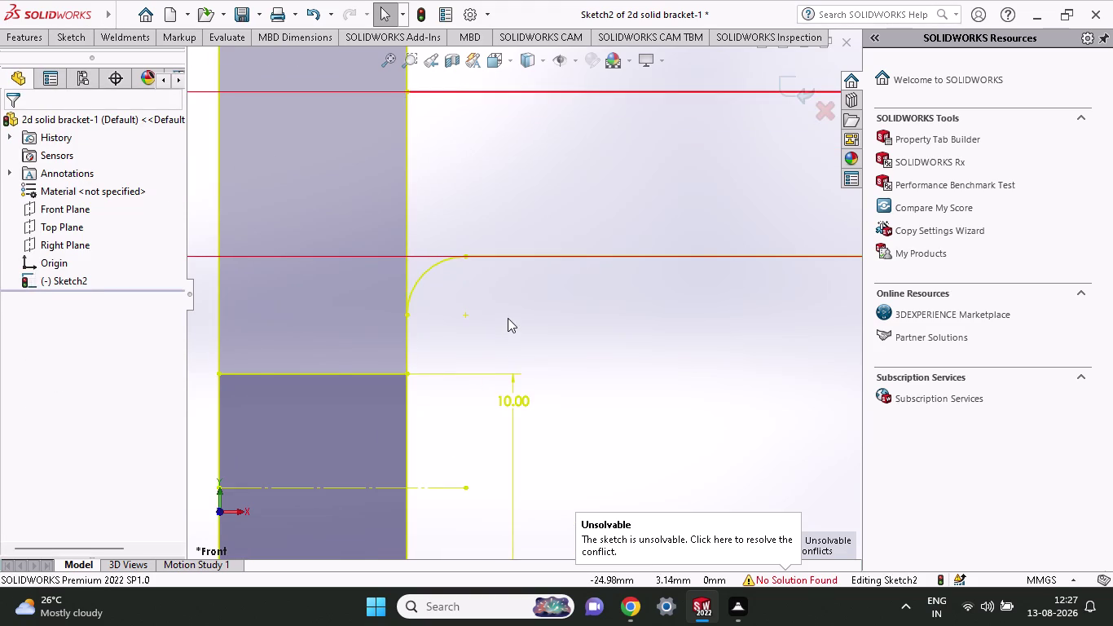
key(ctrl+z)
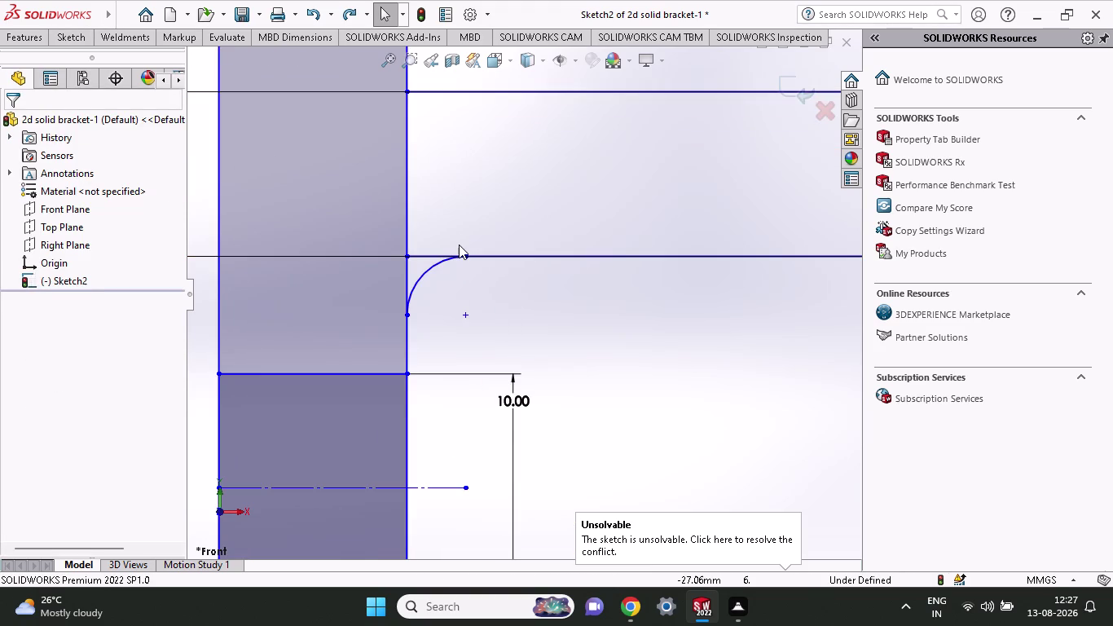
Delete the horizontal line running past the top of the fillet arc.
scroll(down, 3)
scroll(down, 3)
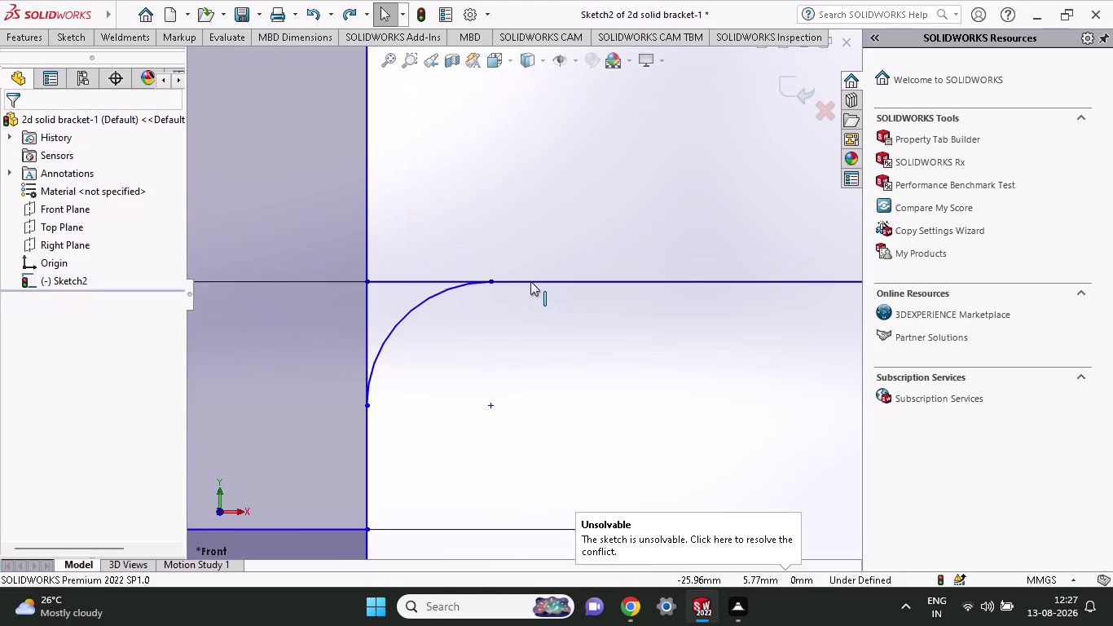
click(531, 282)
key(Delete)
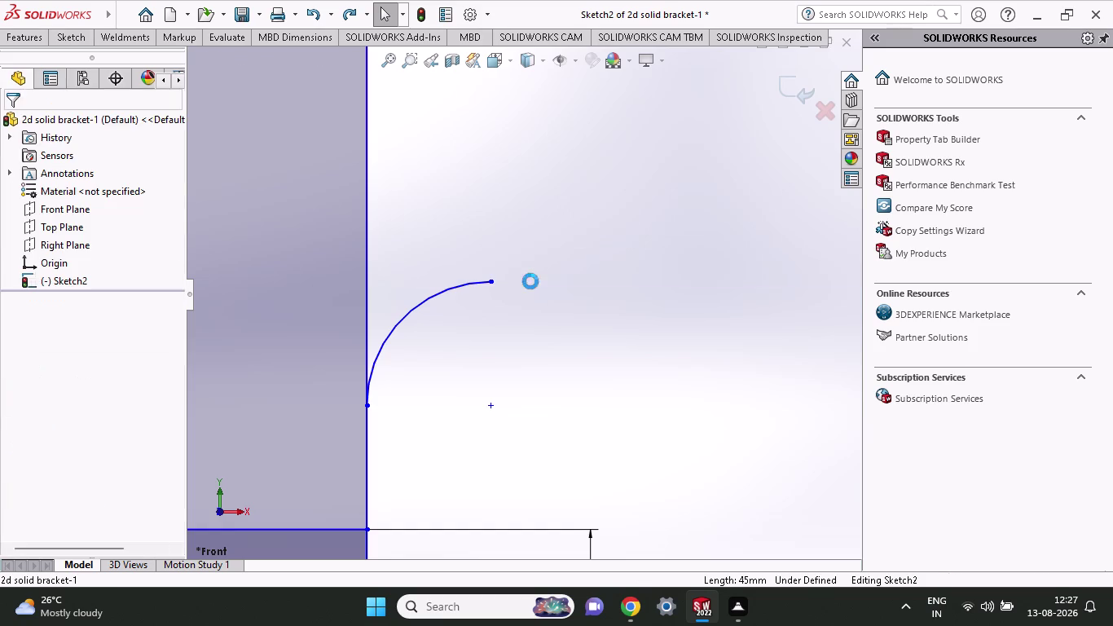
click(65, 36)
Draw a line from the fillet arc's open end to the inner bend arc.
click(110, 65)
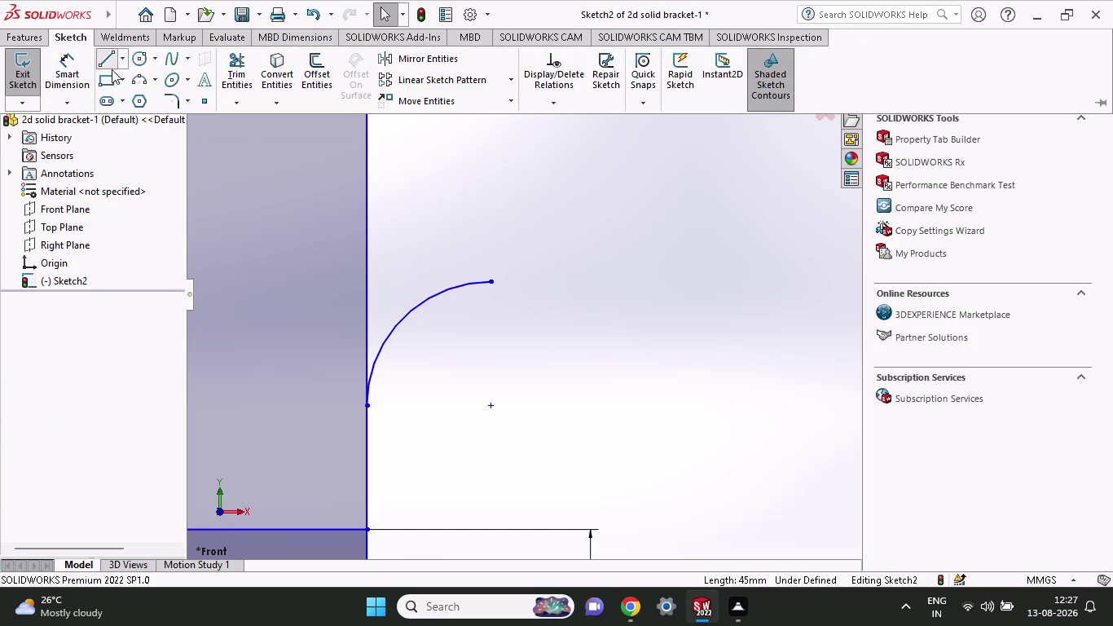
scroll(up, 3)
scroll(up, 3)
scroll(up, 3)
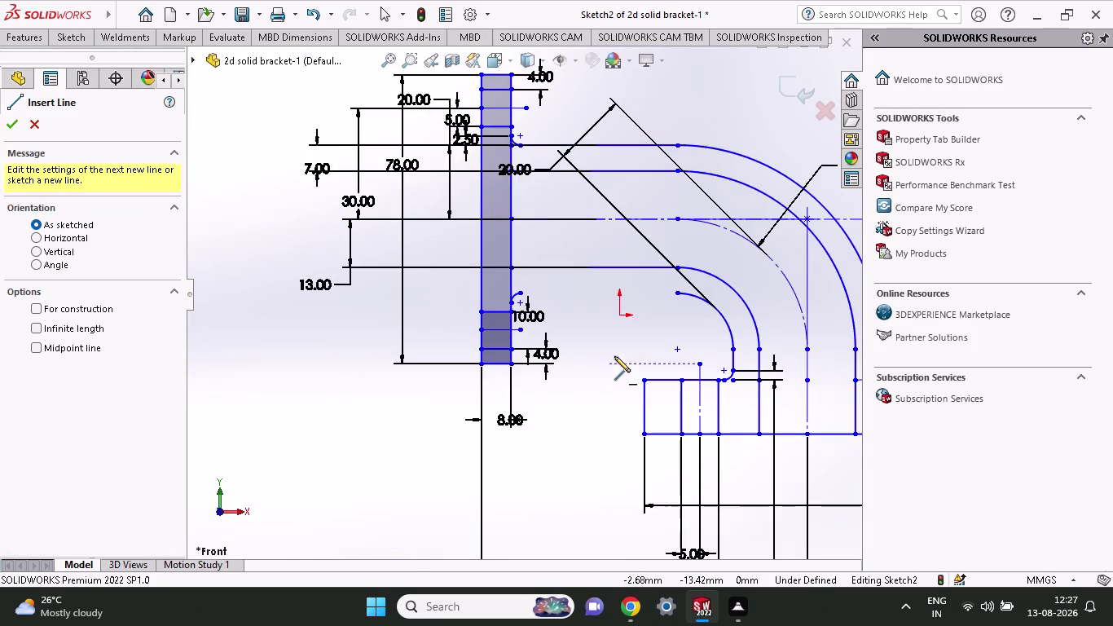
scroll(down, 3)
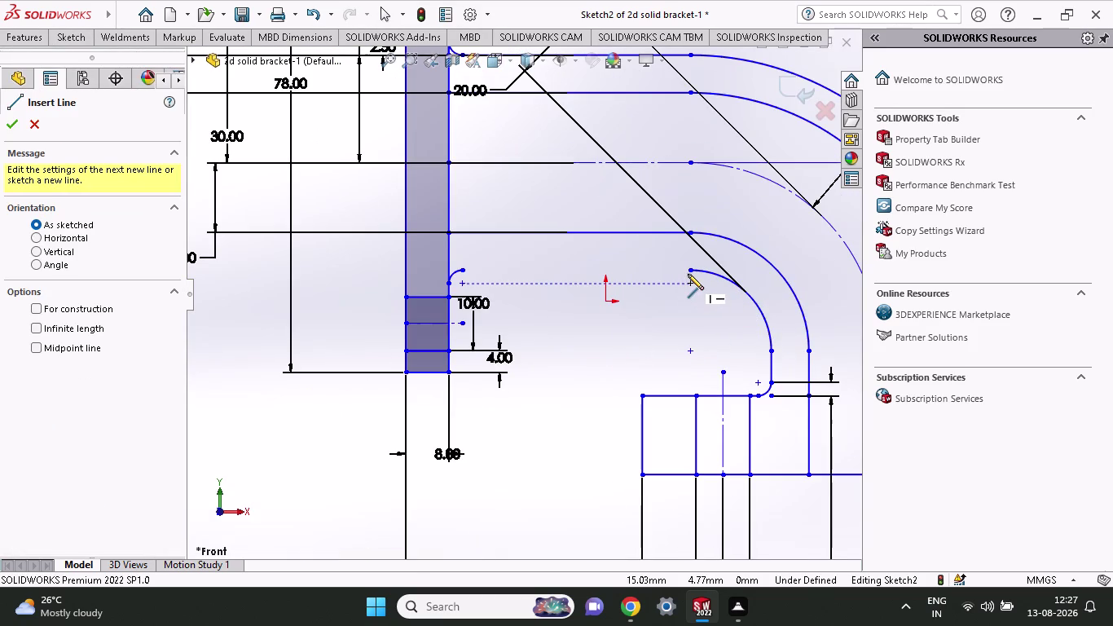
click(688, 274)
click(461, 270)
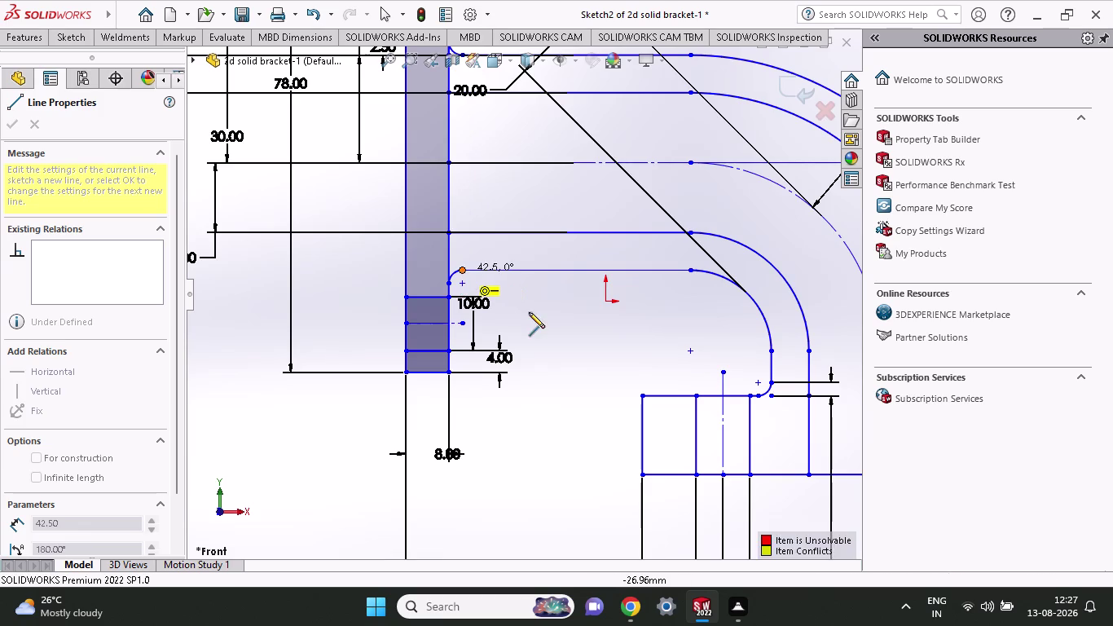
click(7, 127)
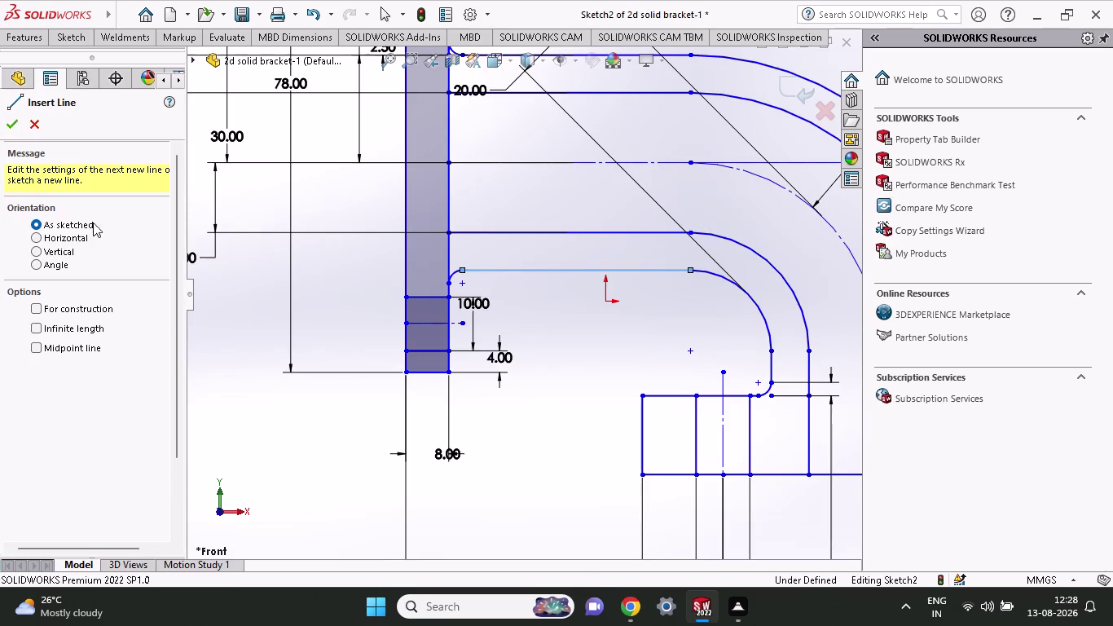
Draw two short horizontal lines across the narrow vertical strip.
scroll(up, 3)
scroll(down, 3)
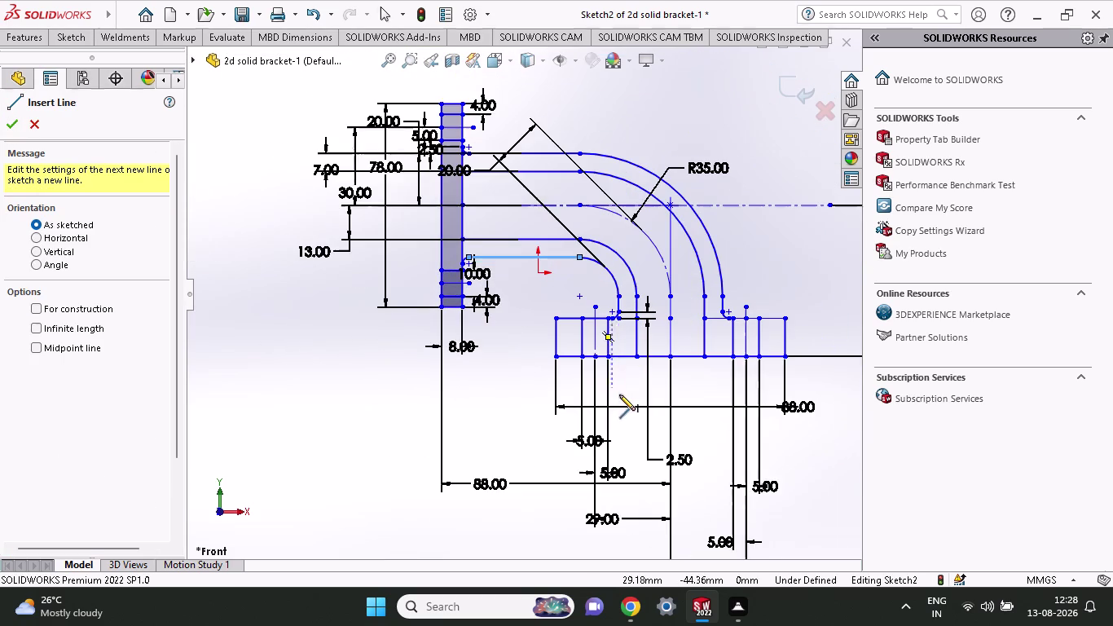
scroll(down, 3)
scroll(down, 3)
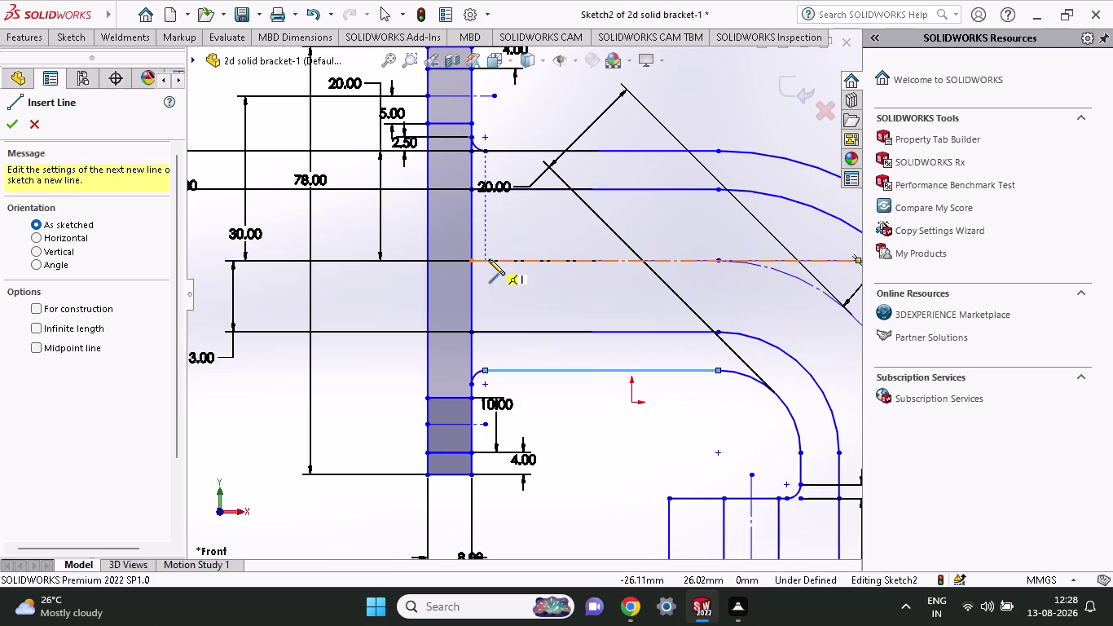
click(474, 189)
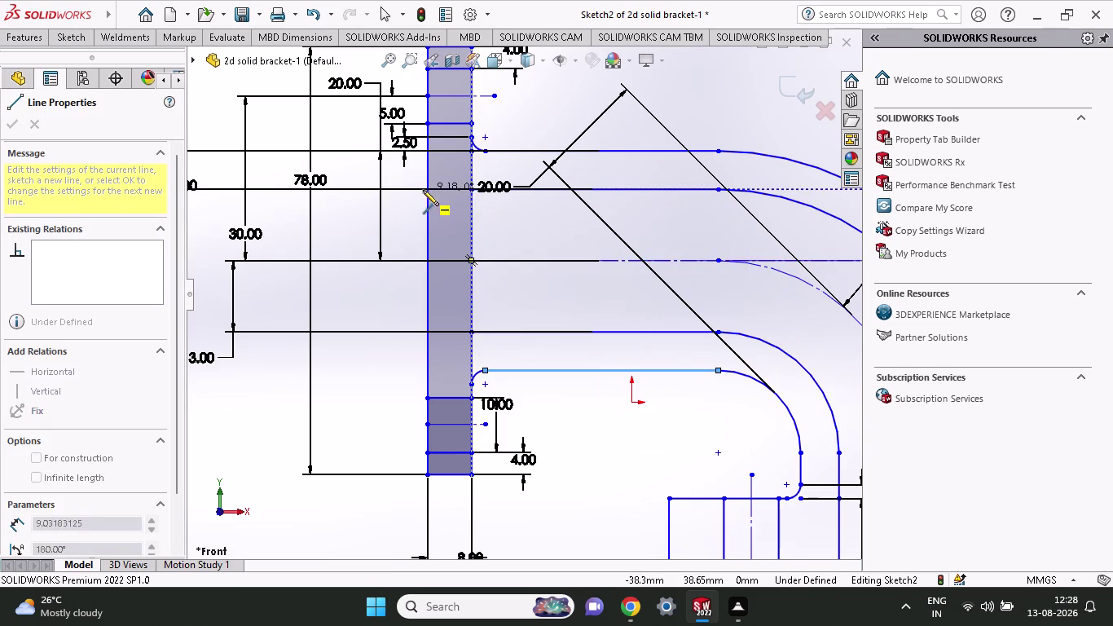
click(425, 190)
key(Escape)
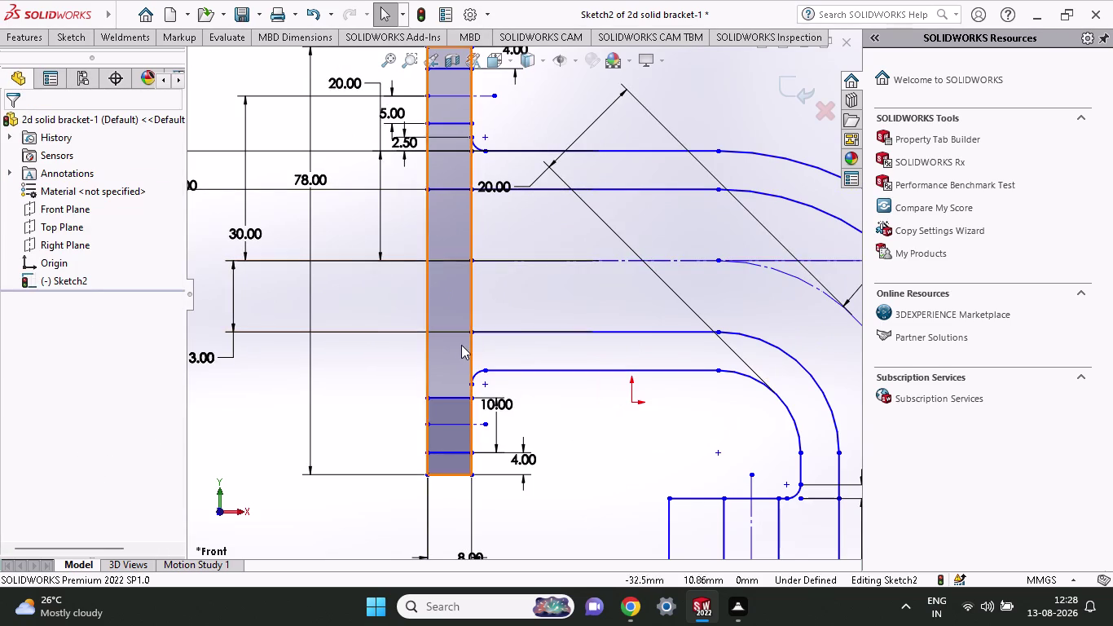
click(81, 36)
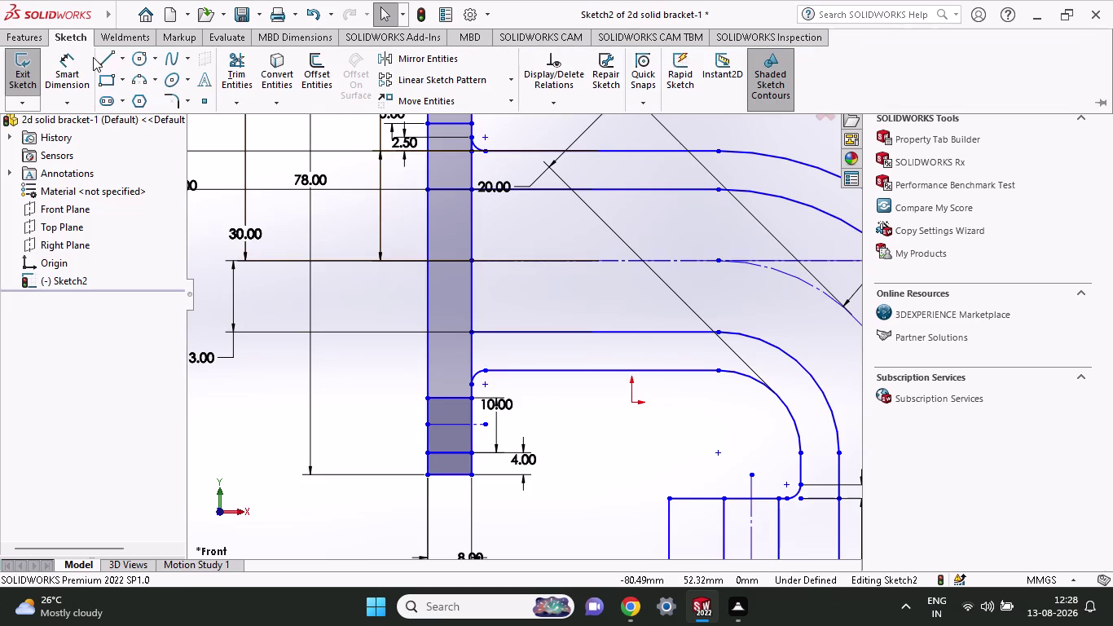
click(100, 59)
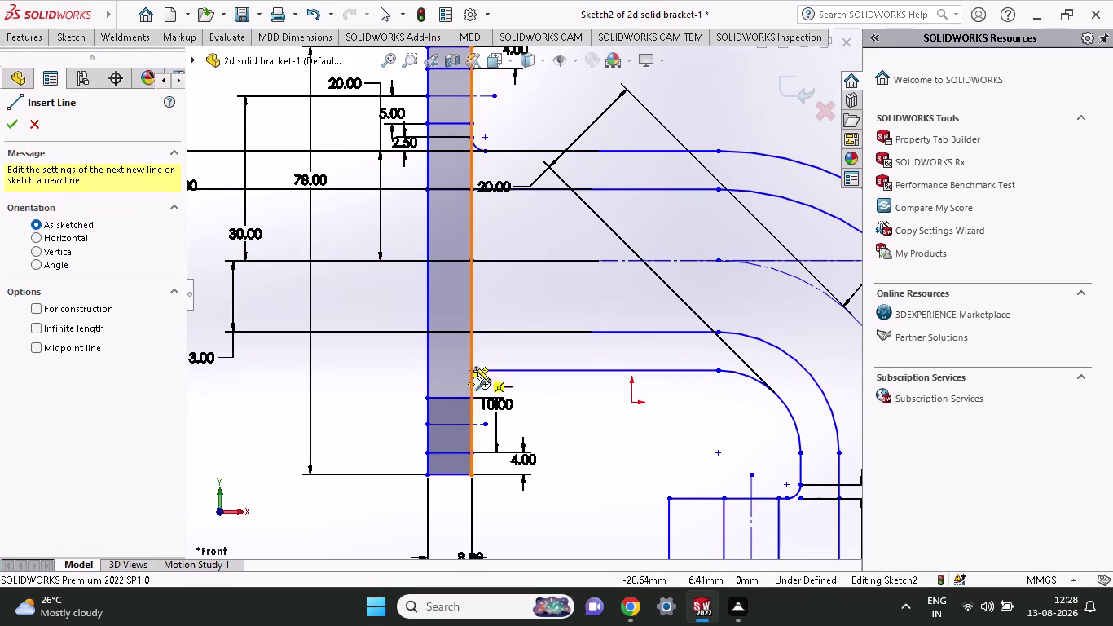
click(471, 333)
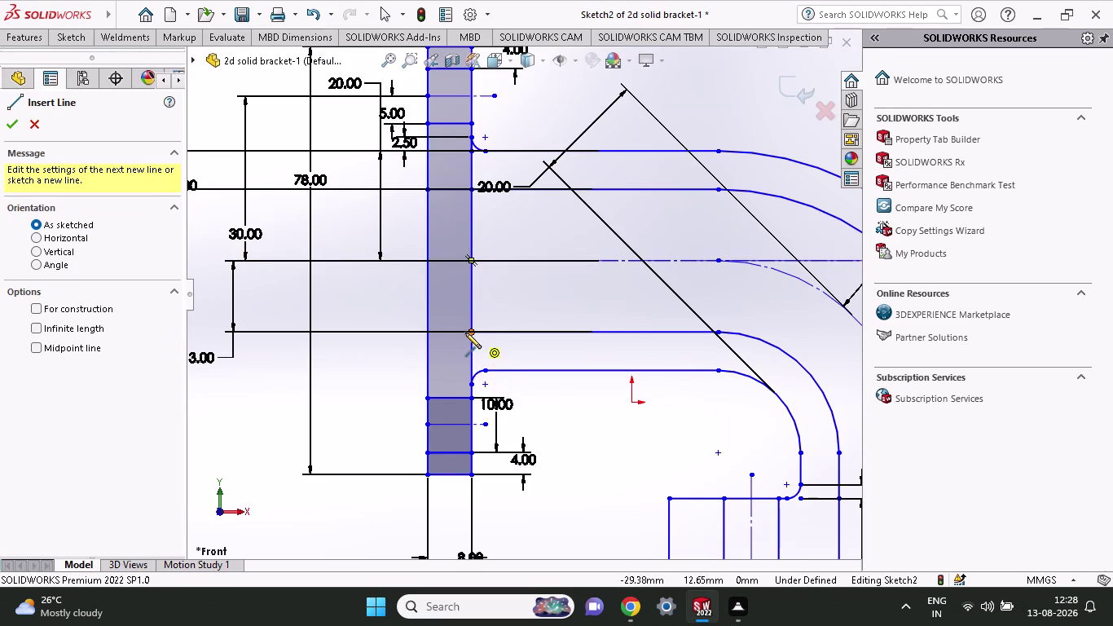
click(428, 333)
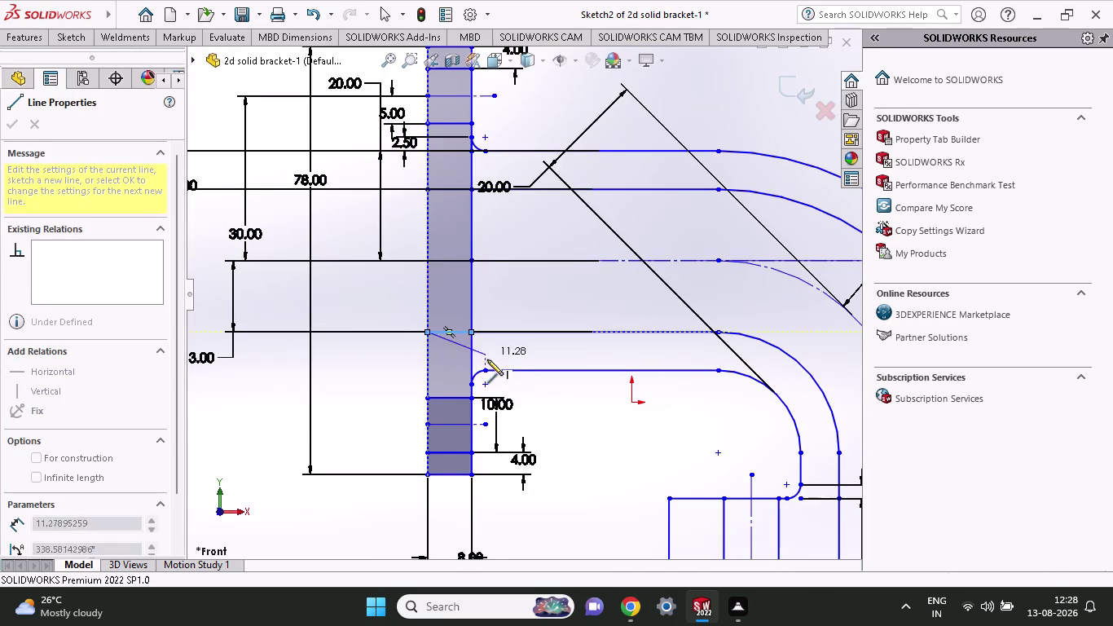
key(Escape)
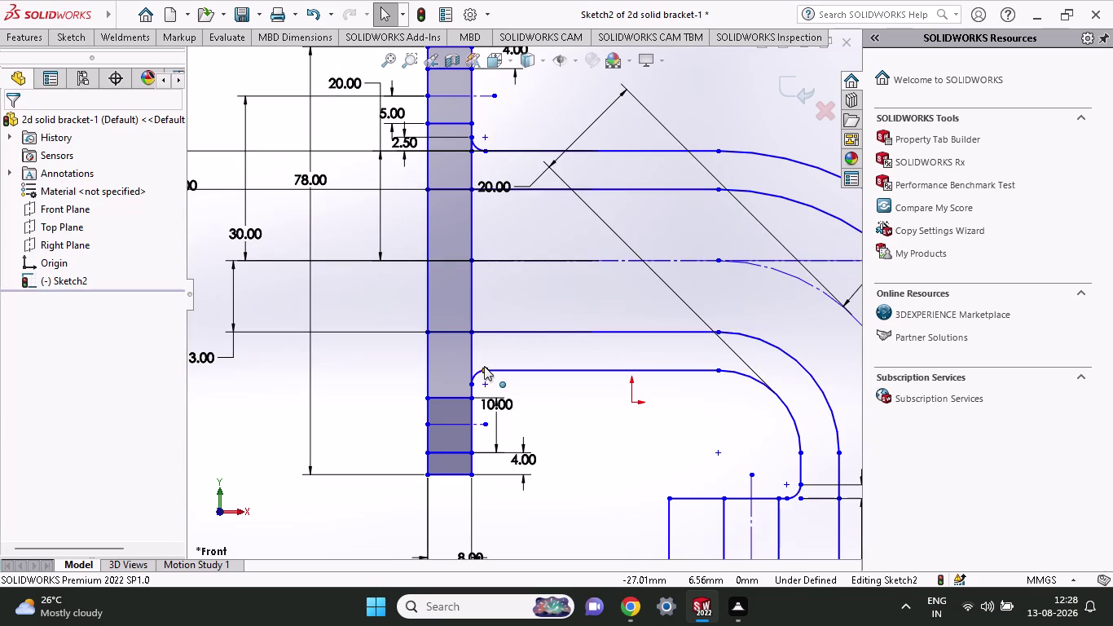
click(67, 39)
Trim the extra base segment and part of the strip's right edge, dismissing the warning.
click(229, 64)
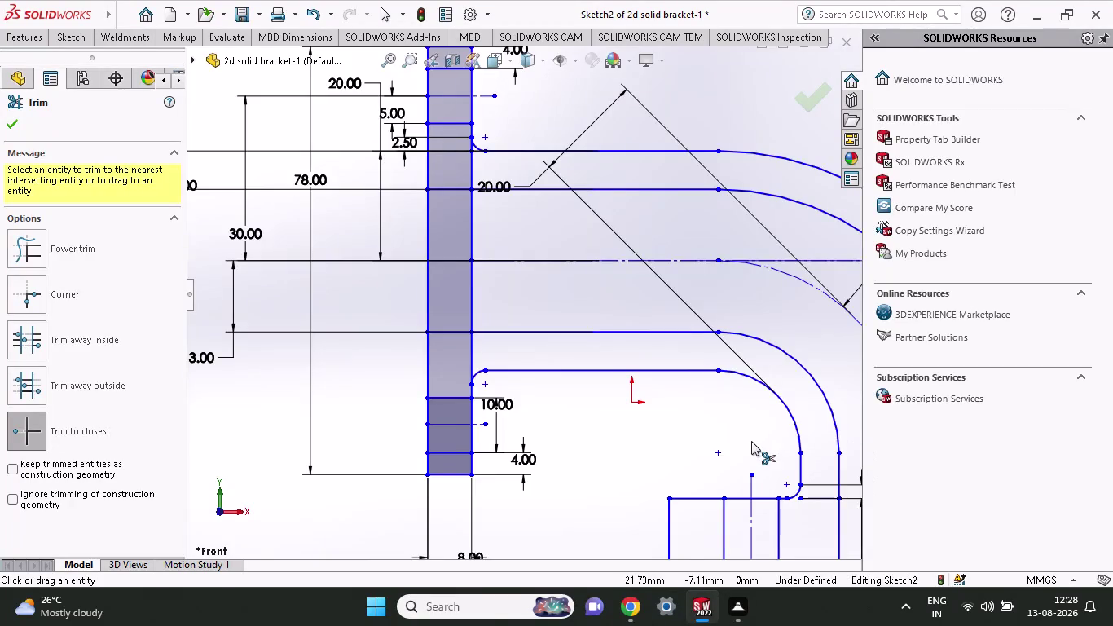
scroll(up, 3)
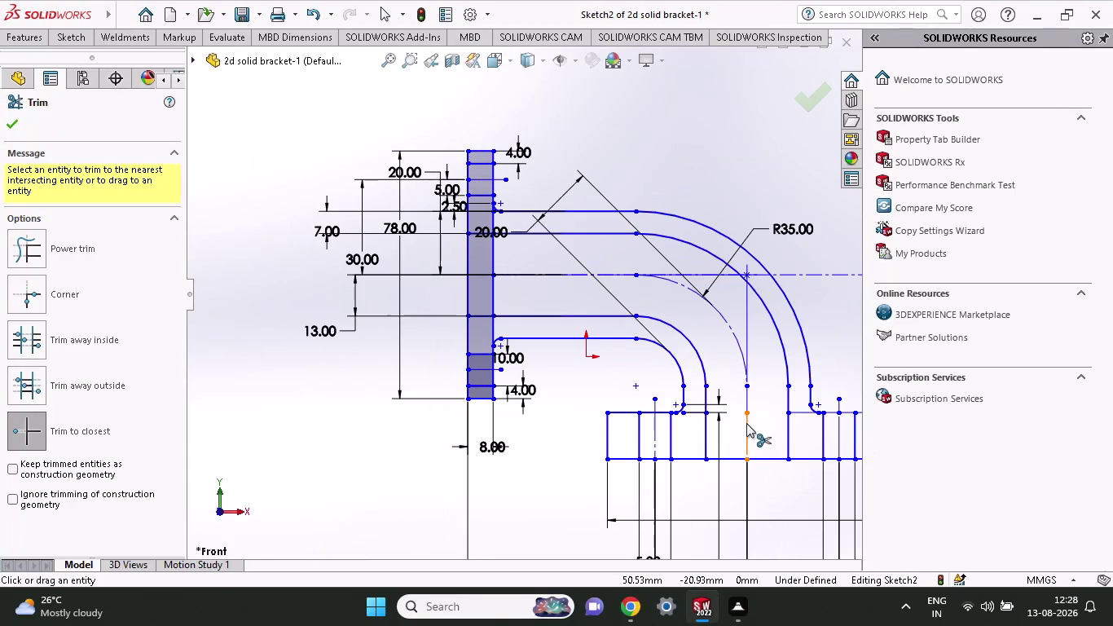
click(493, 259)
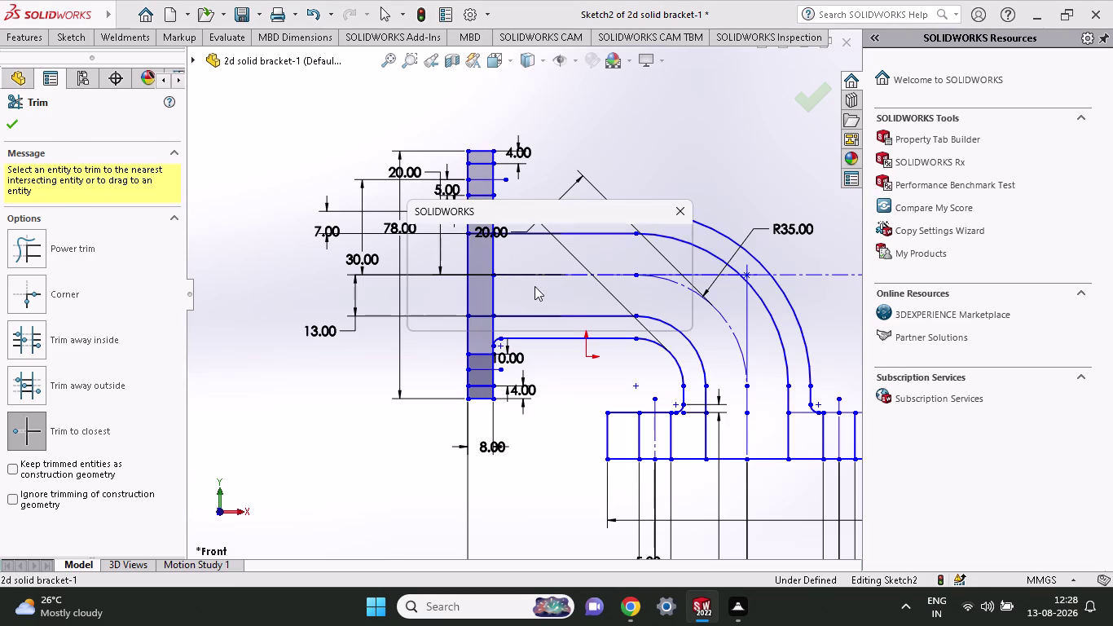
click(573, 319)
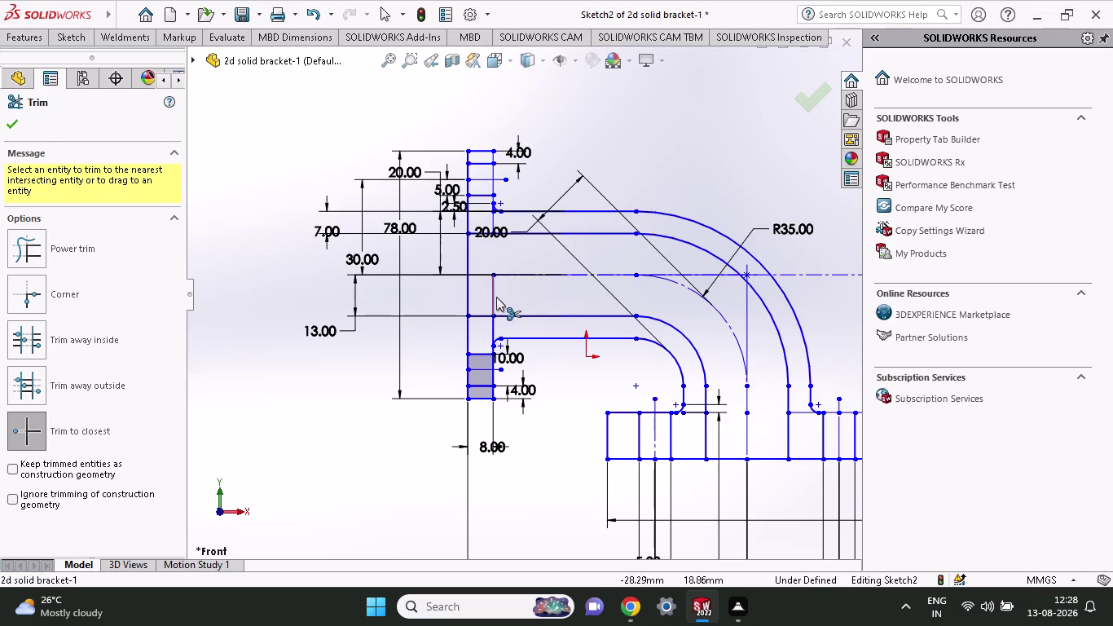
click(491, 297)
scroll(down, 3)
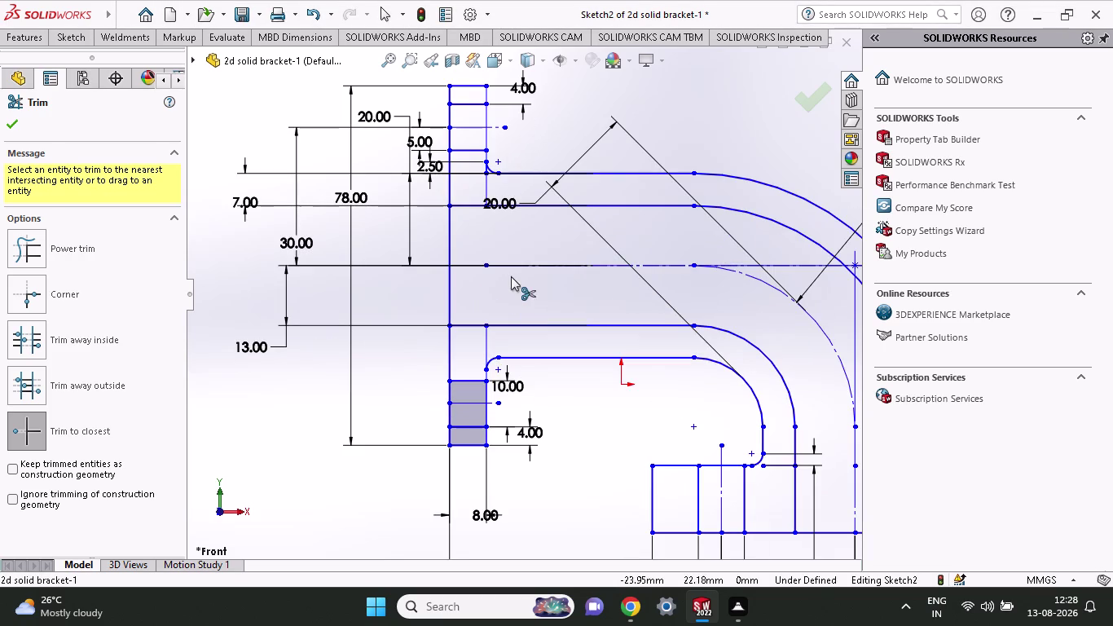
Sketch an 8 mm line from the wall's outer to inner edge at the 30 mm height.
key(Escape)
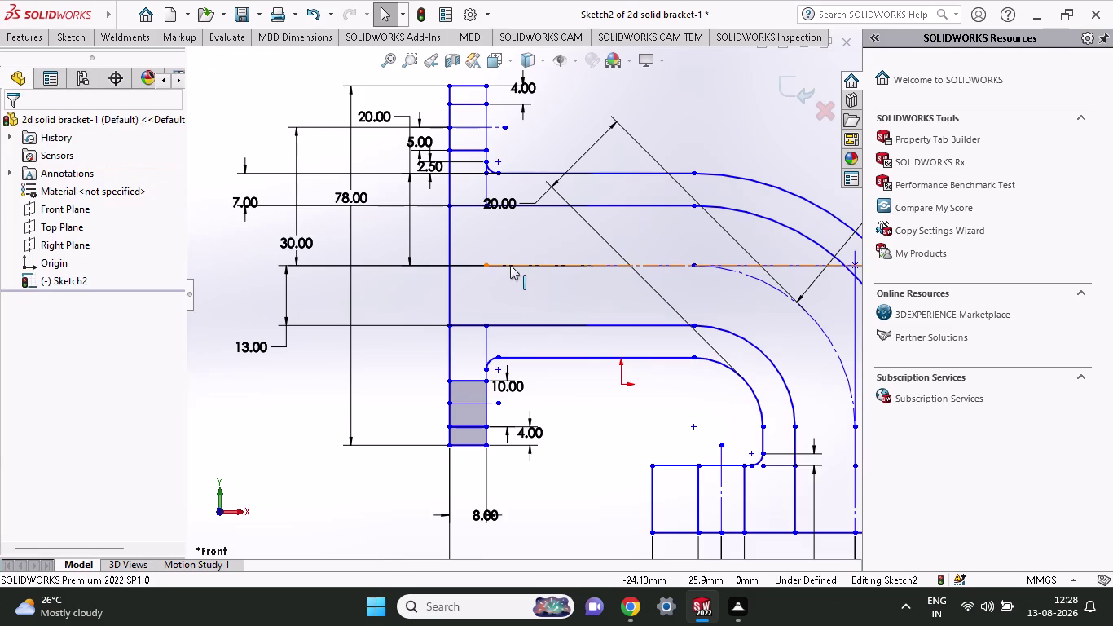
click(510, 265)
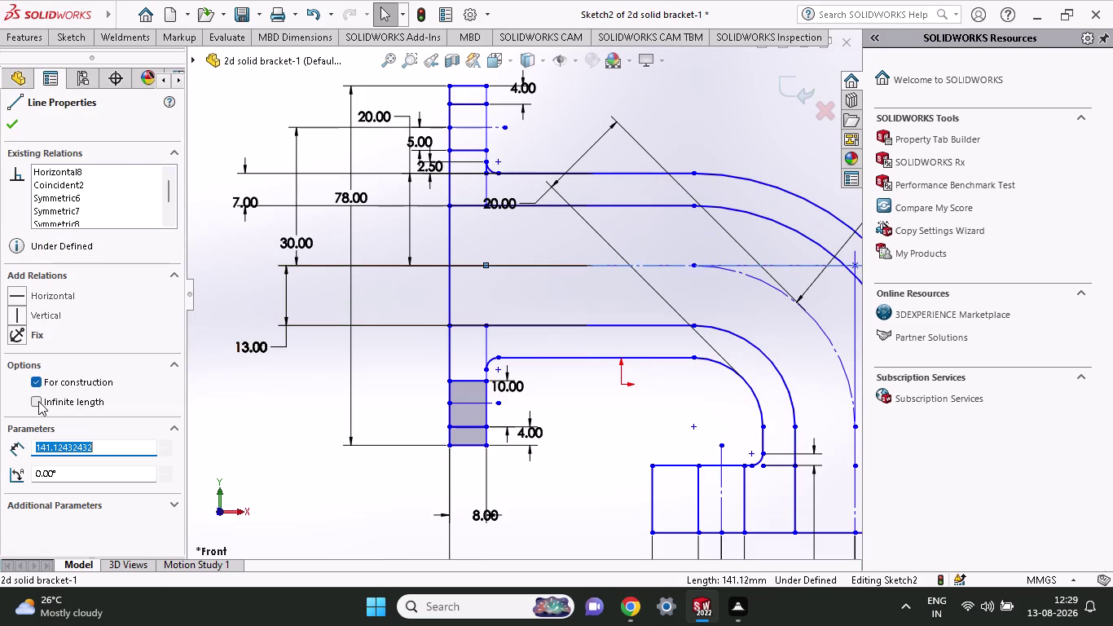
key(Escape)
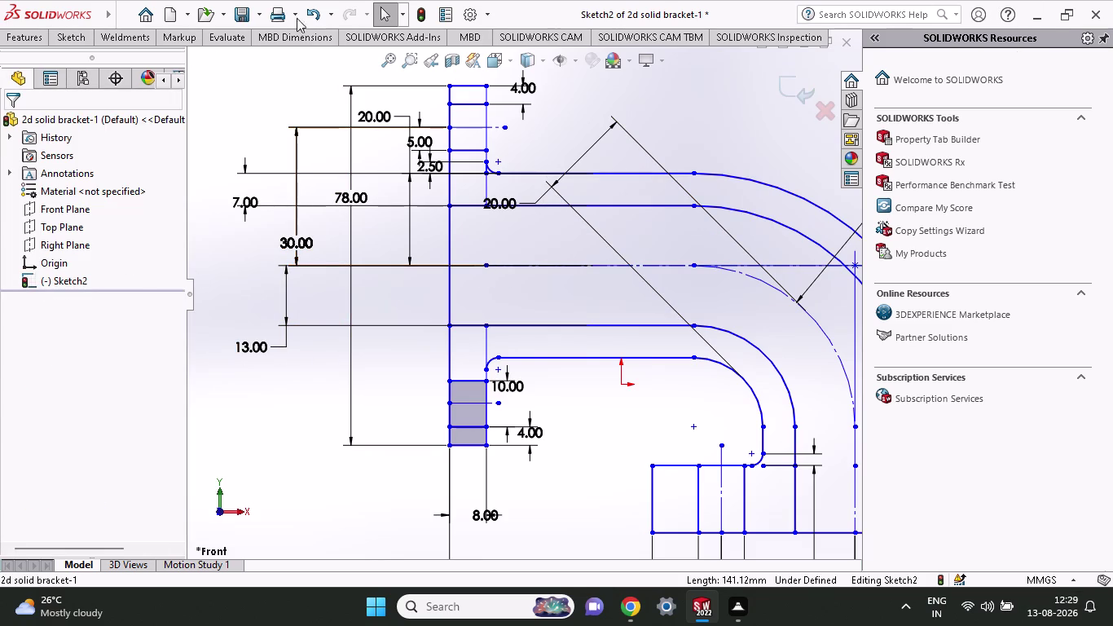
click(39, 31)
click(63, 37)
click(102, 66)
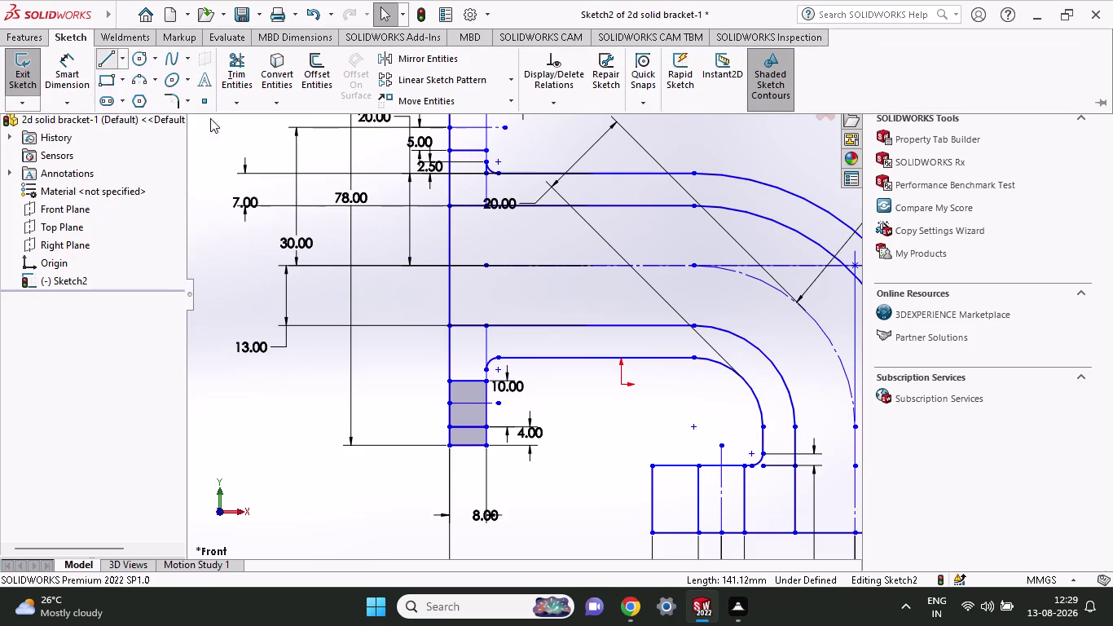
click(488, 269)
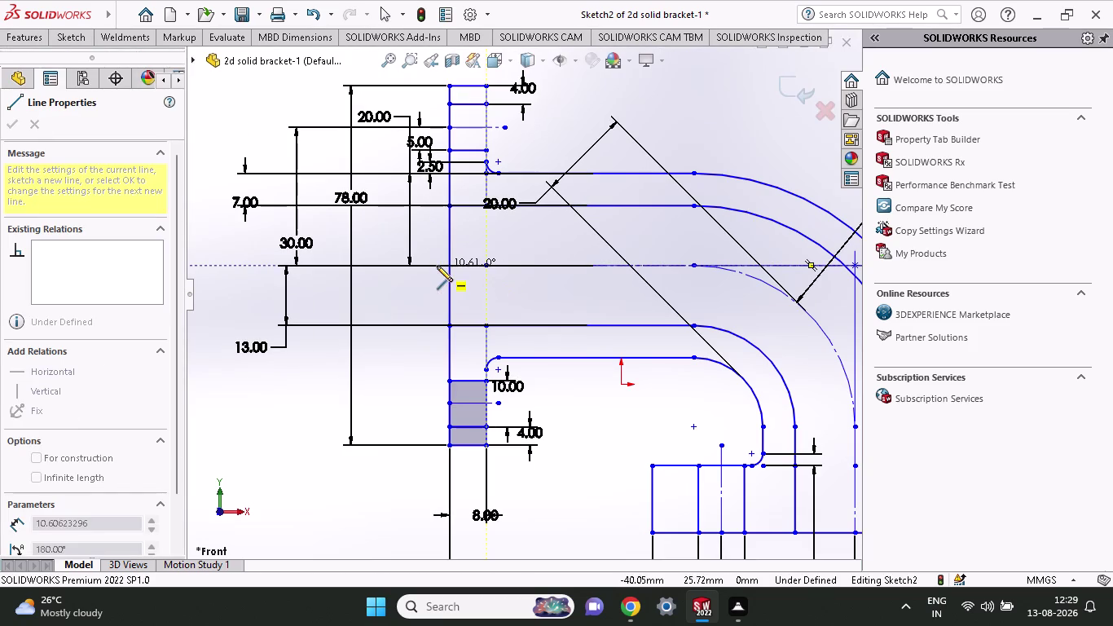
click(446, 265)
key(Escape)
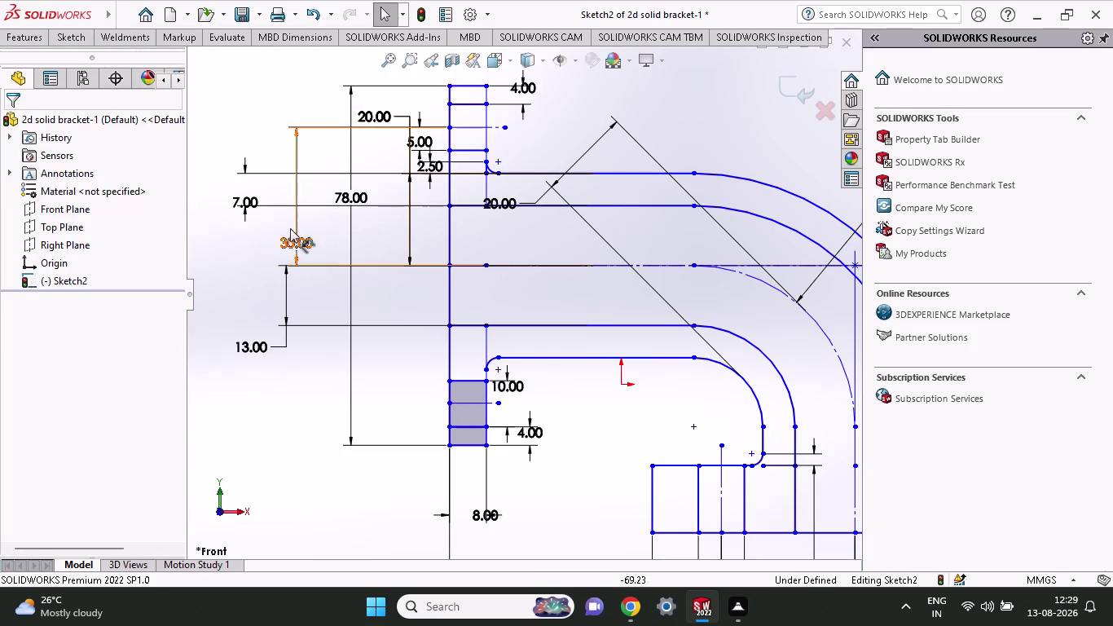
click(469, 266)
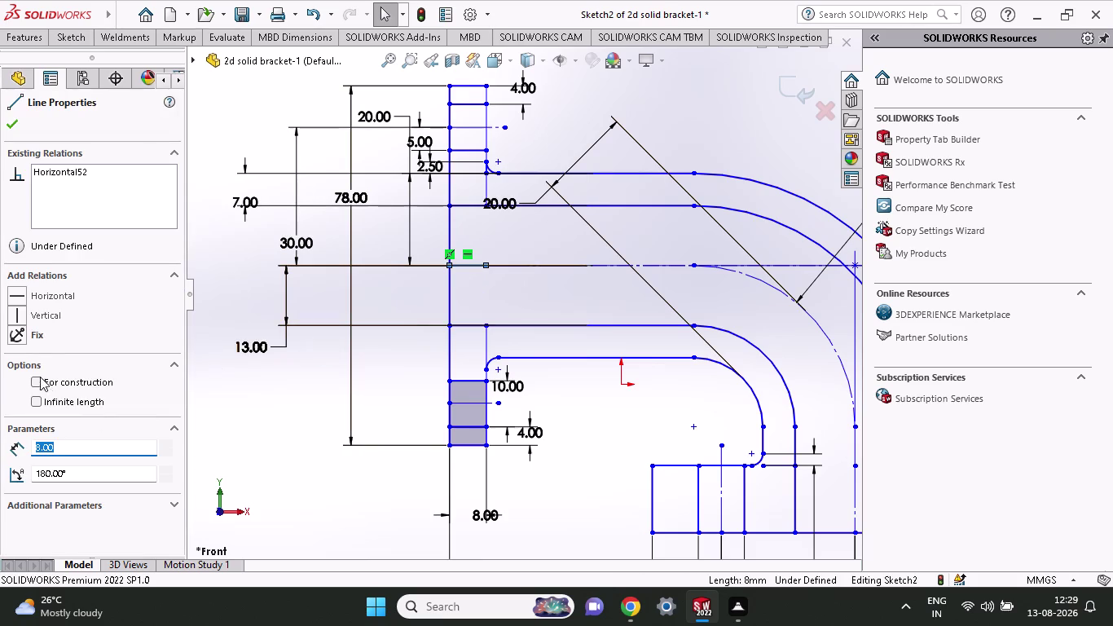
click(35, 380)
click(6, 124)
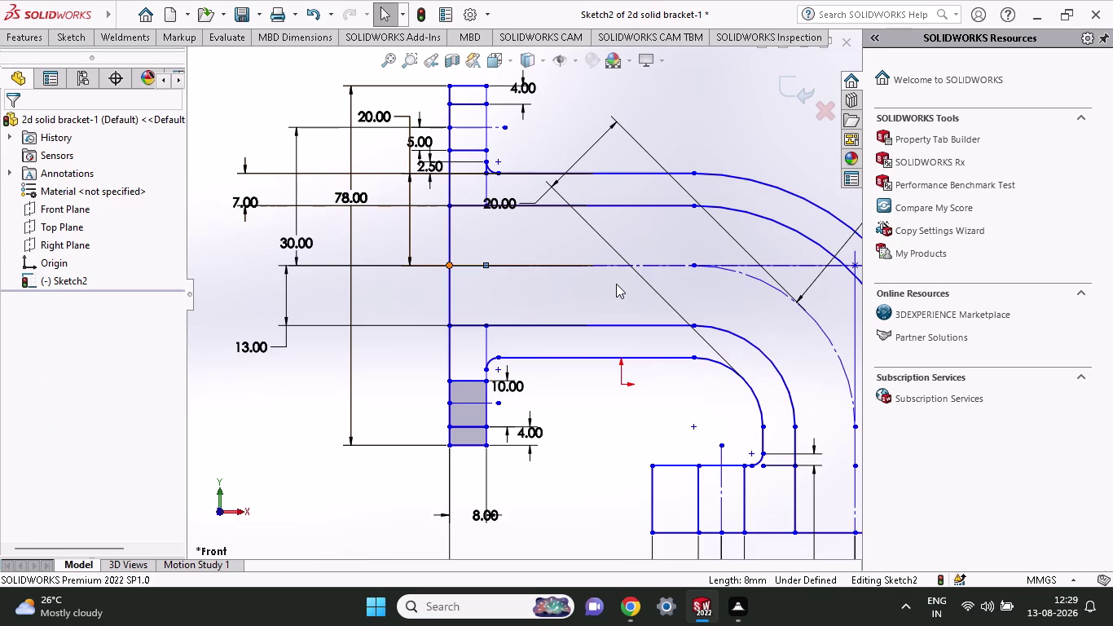
click(61, 37)
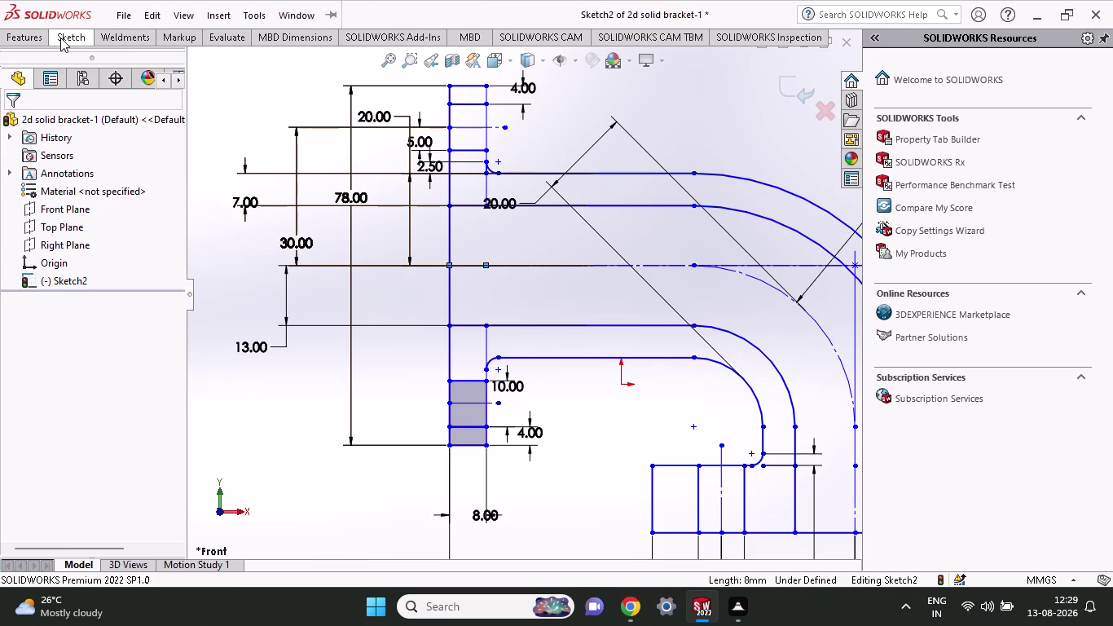
Start a vertical line at the 13 mm level, then cancel it.
click(103, 67)
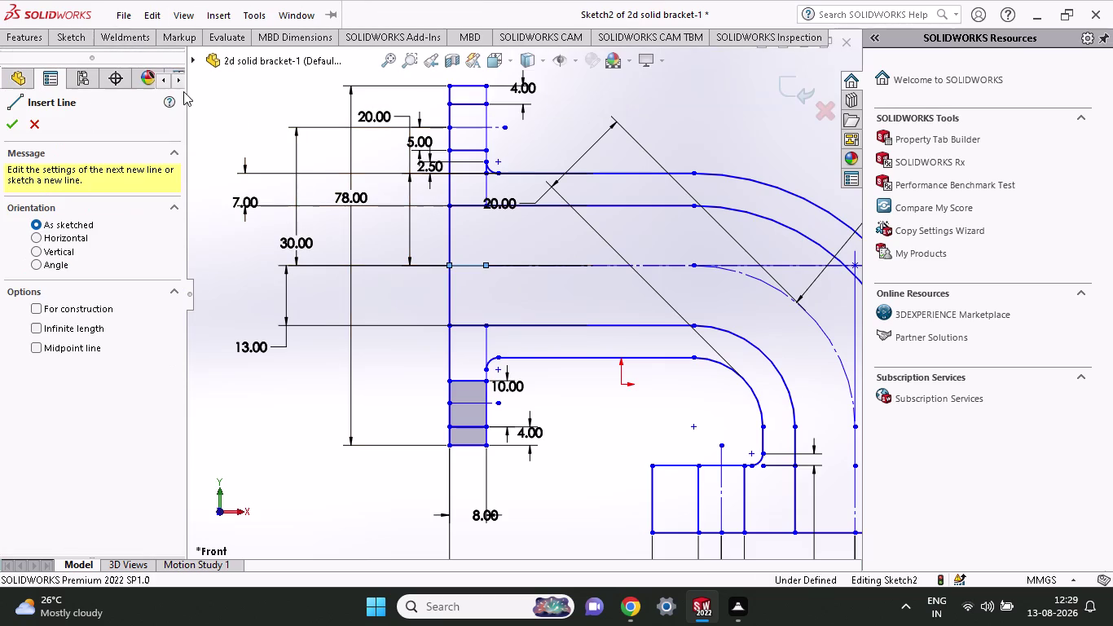
click(487, 203)
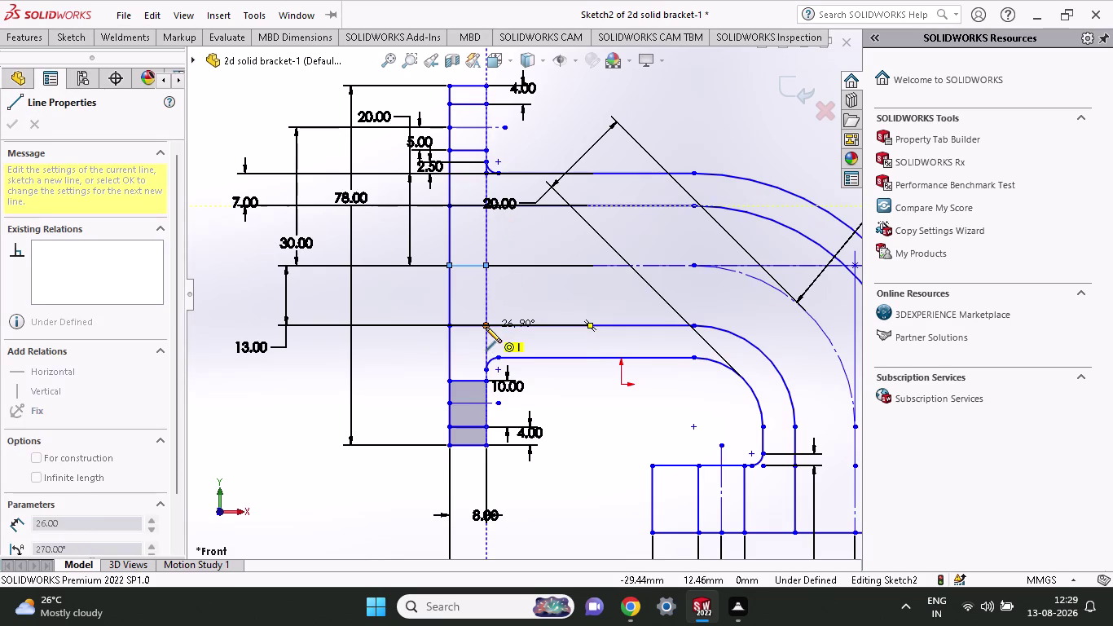
click(486, 327)
key(Escape)
key(grave)
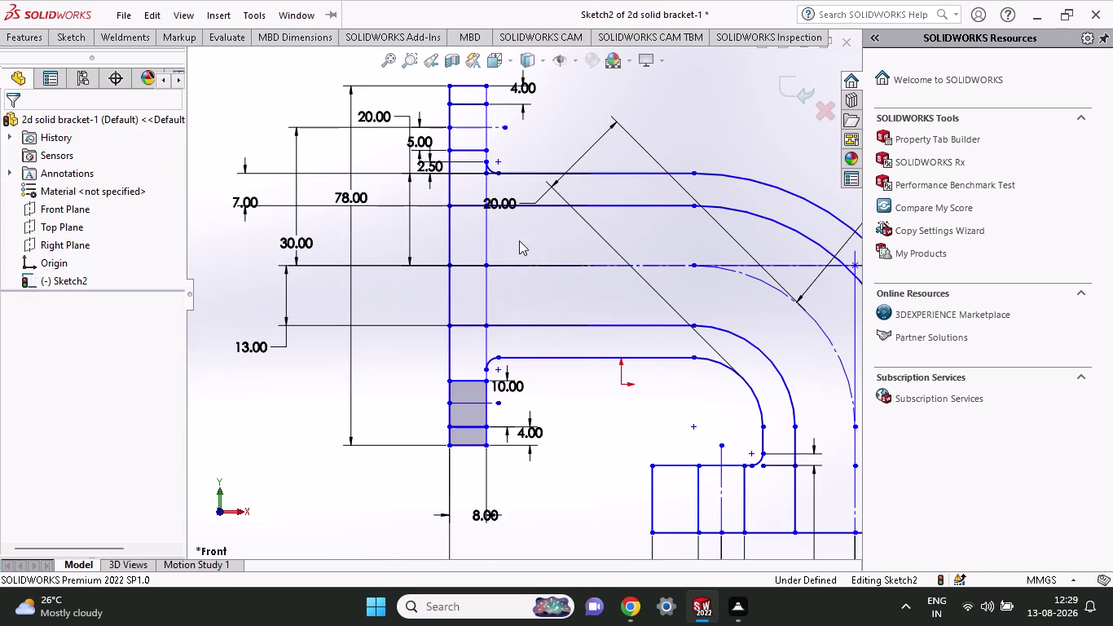
click(64, 27)
click(64, 32)
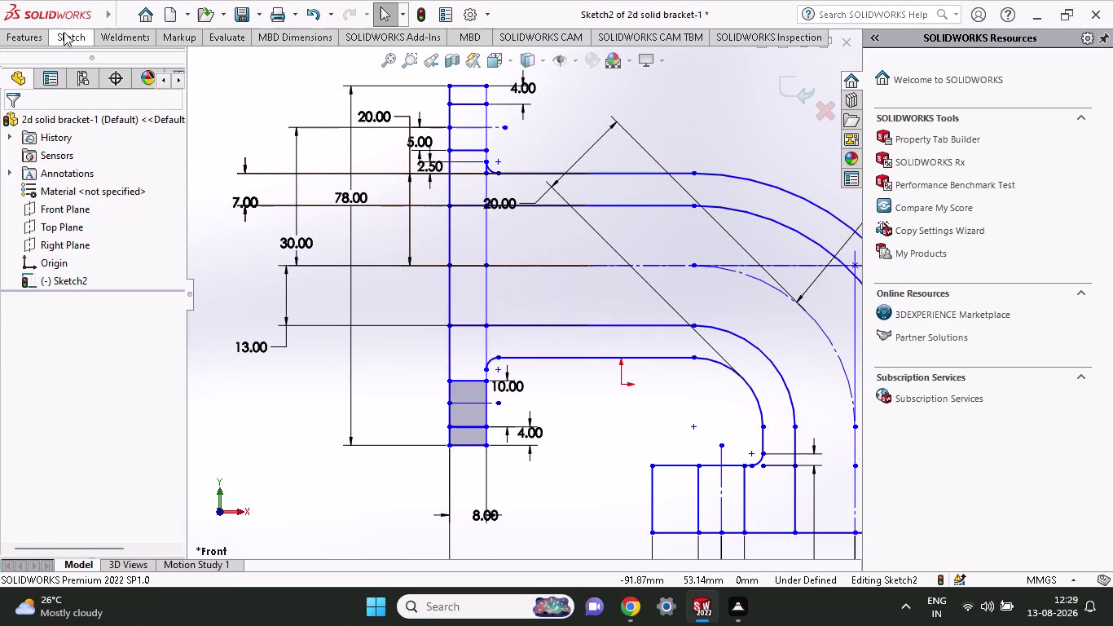
Draw one wall-spanning line above the 30 mm line and one below it.
click(103, 61)
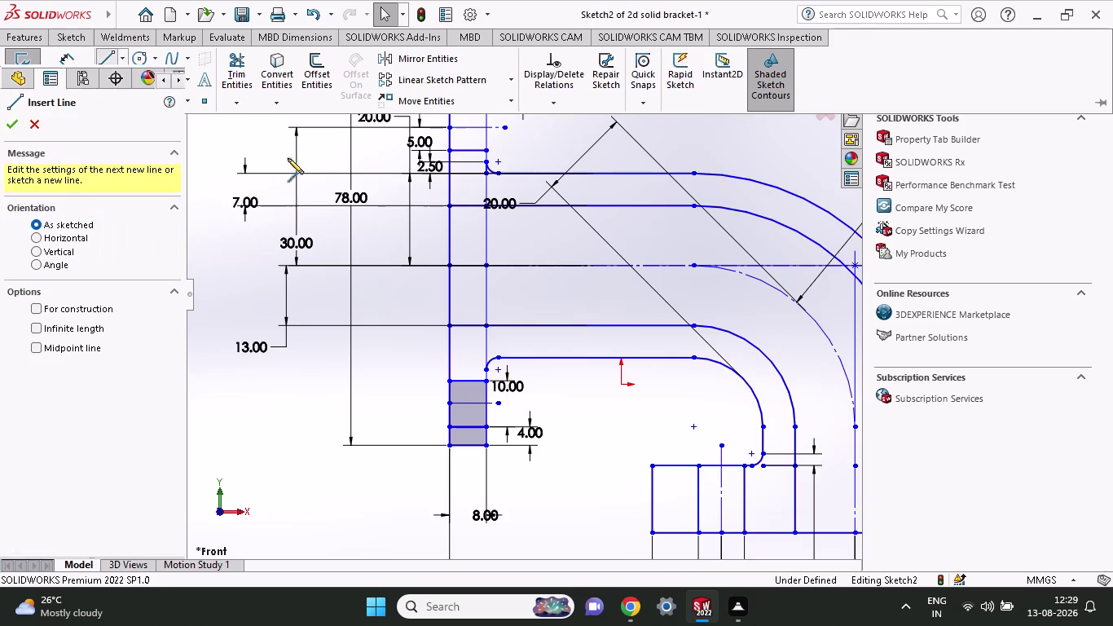
click(448, 233)
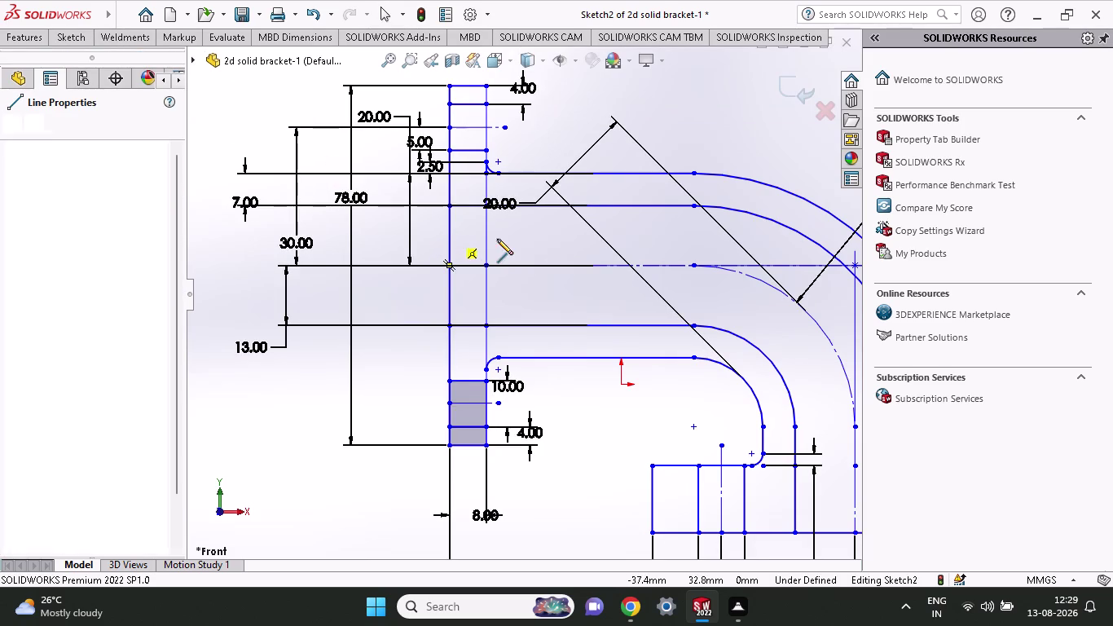
click(485, 235)
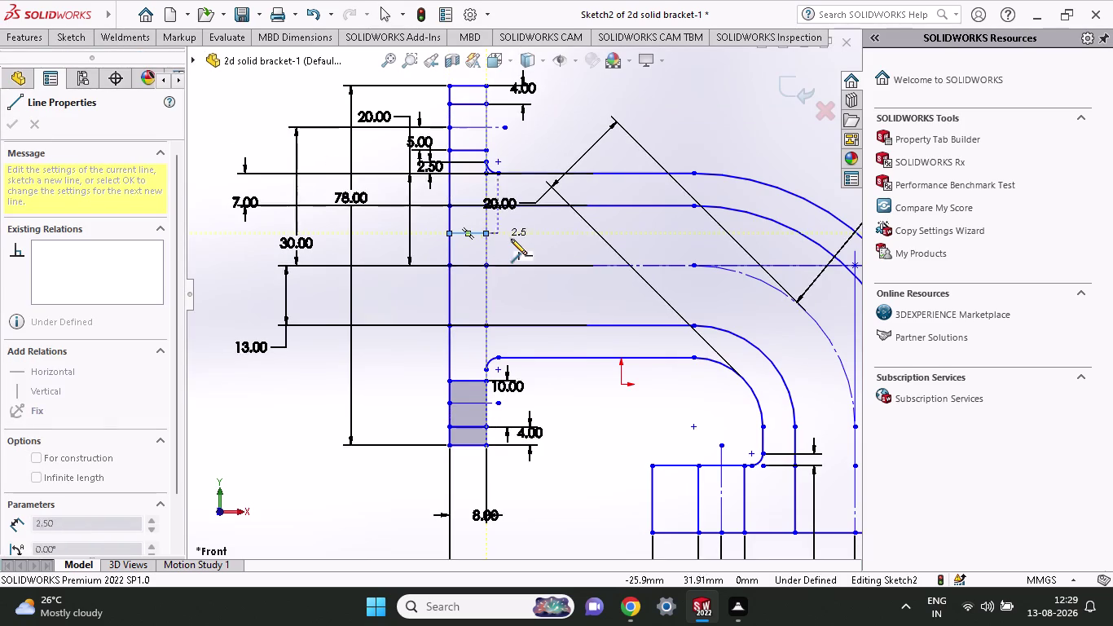
key(Escape)
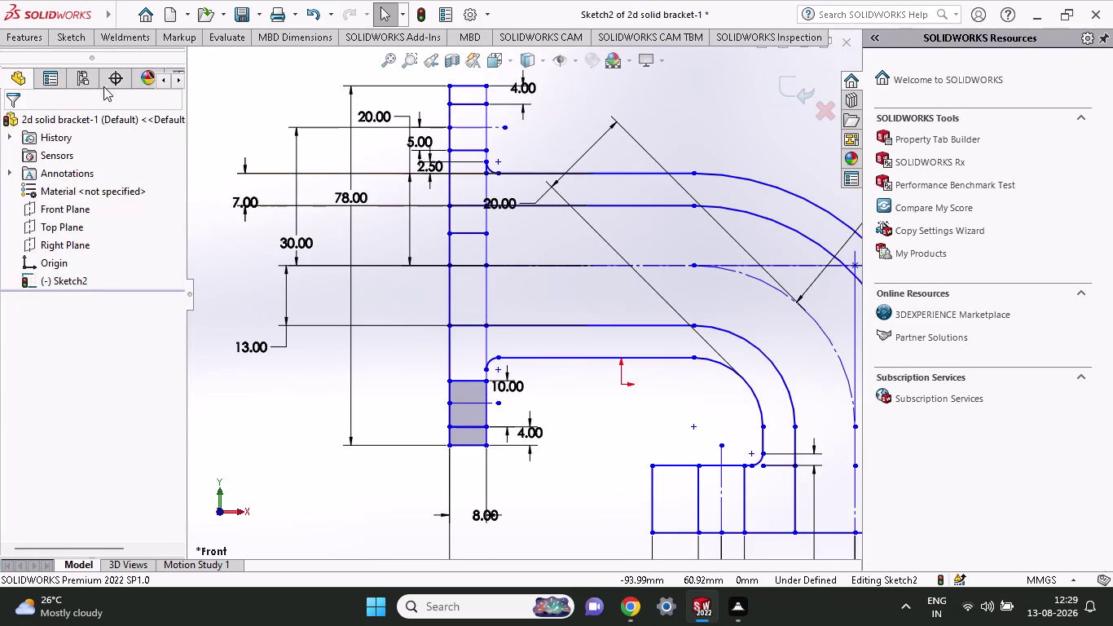
click(76, 41)
click(103, 63)
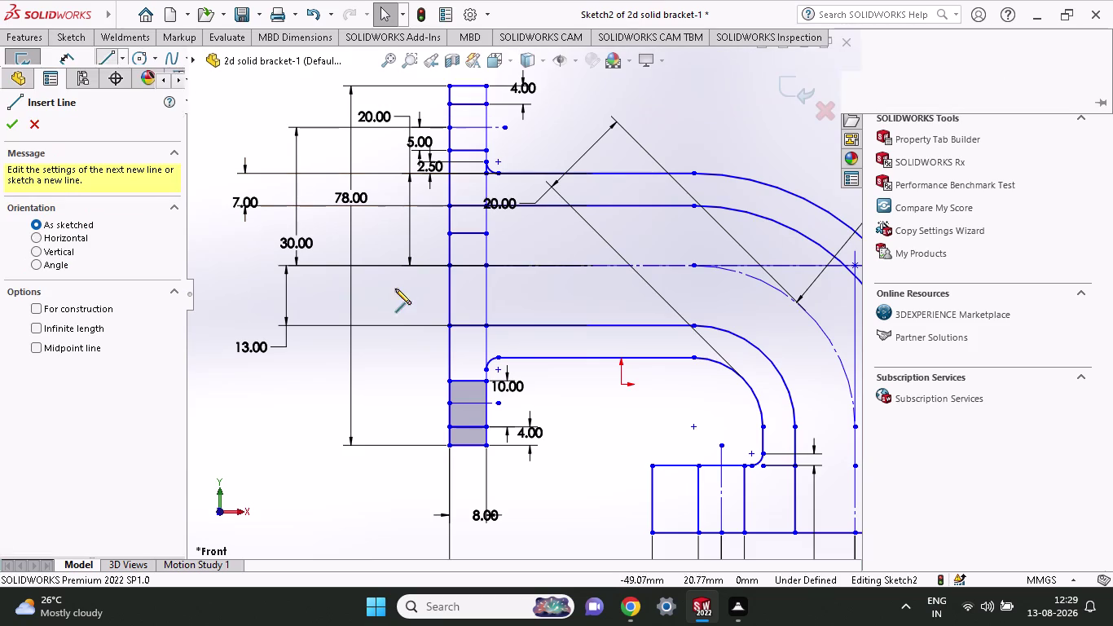
click(450, 297)
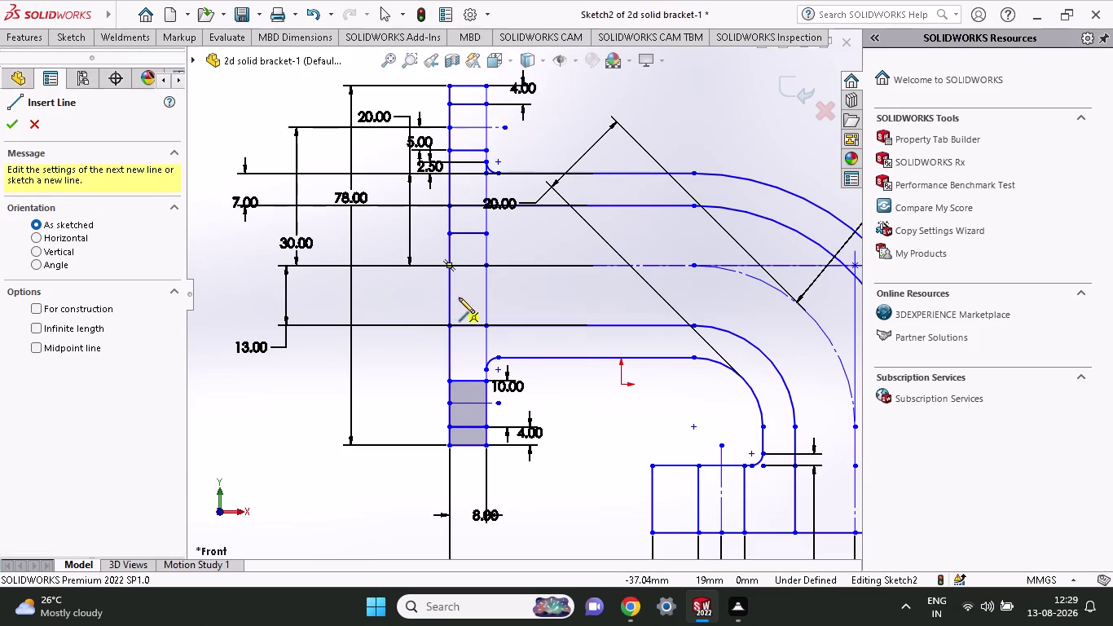
click(484, 296)
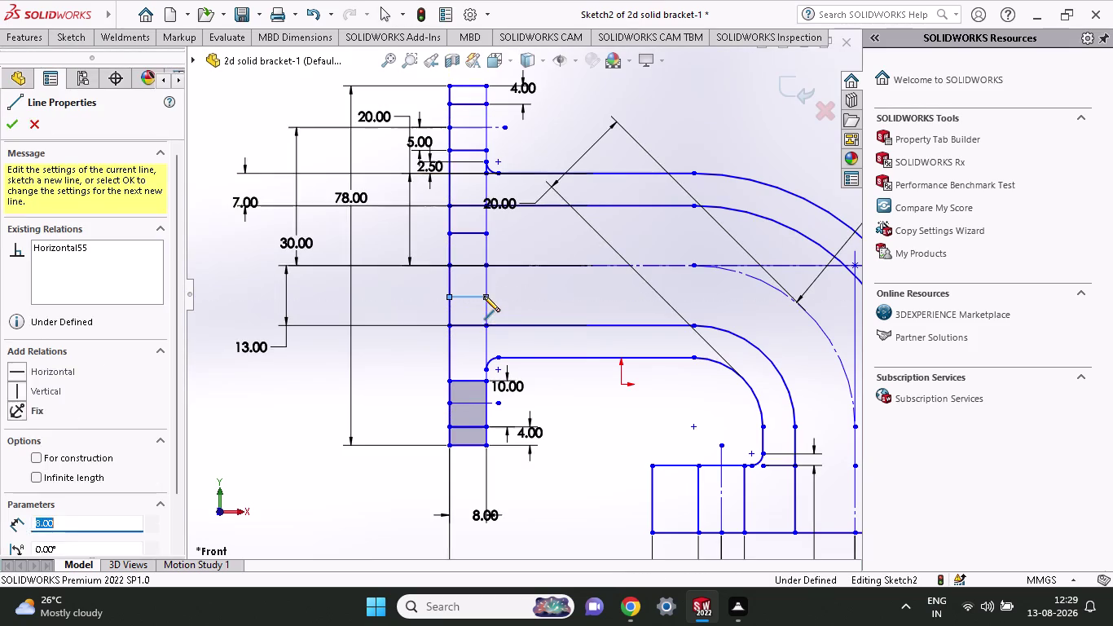
key(Escape)
click(471, 295)
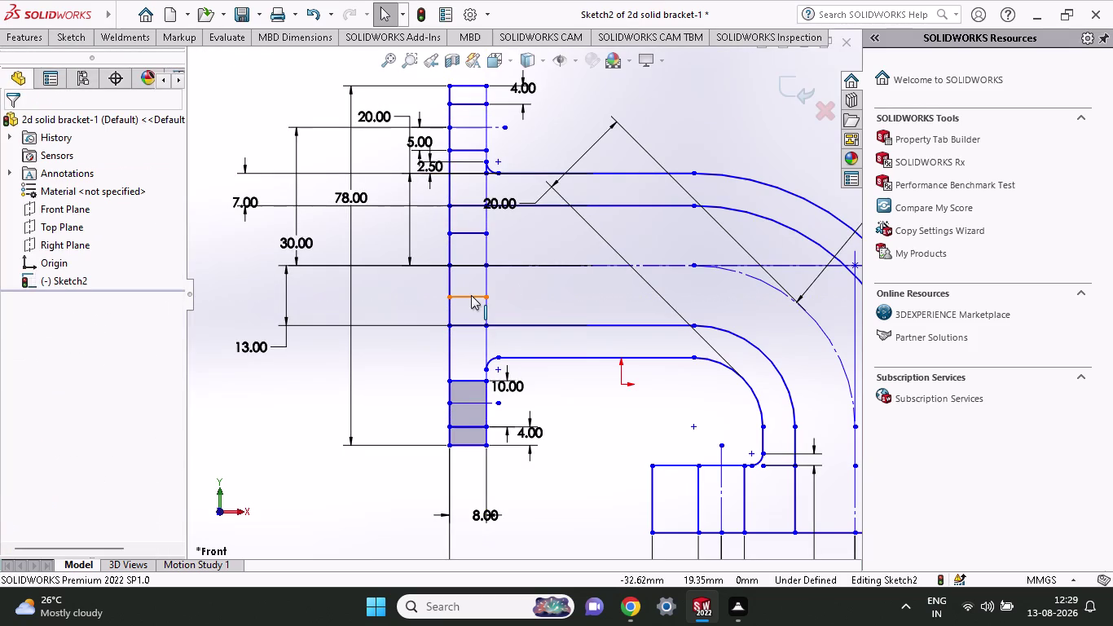
click(469, 233)
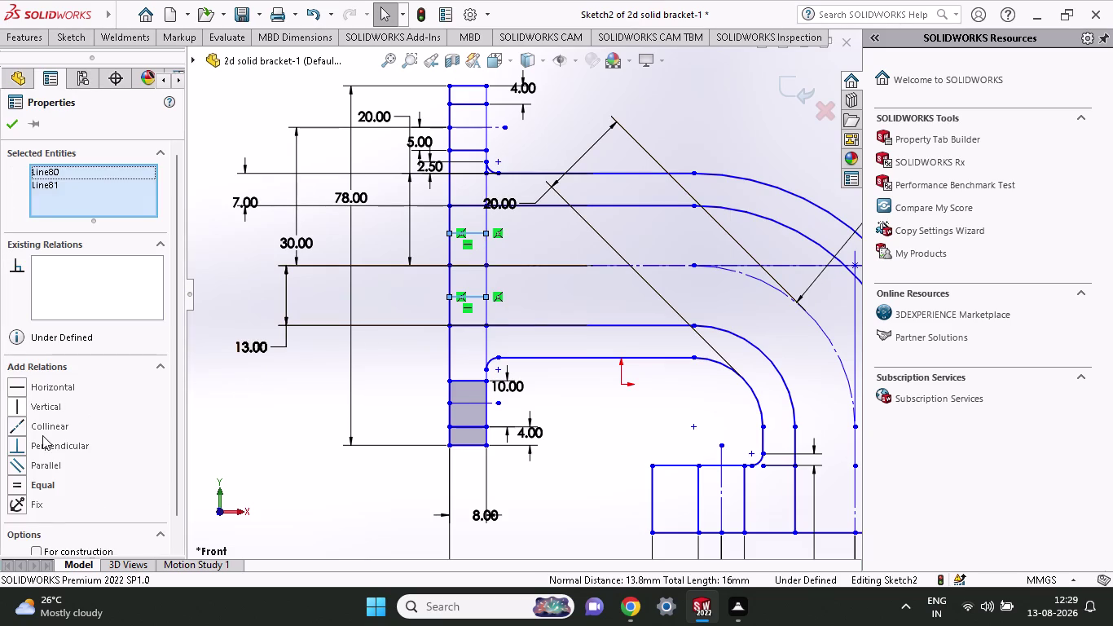
Set the two new short lines and the 8 mm line at 30 mm to For construction.
scroll(down, 3)
click(45, 525)
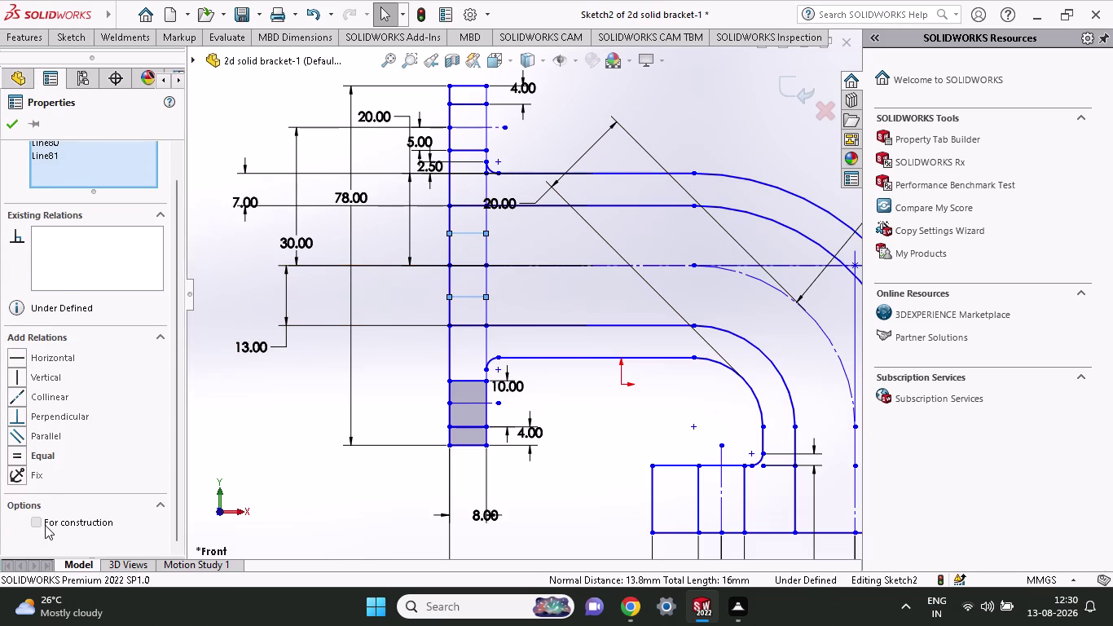
key(Escape)
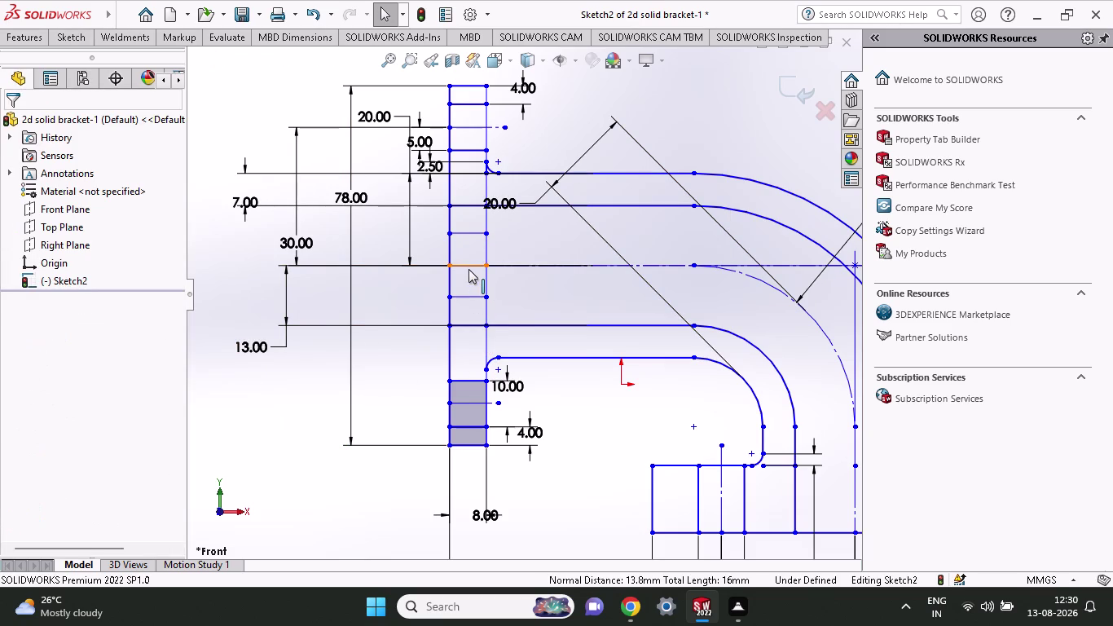
click(468, 267)
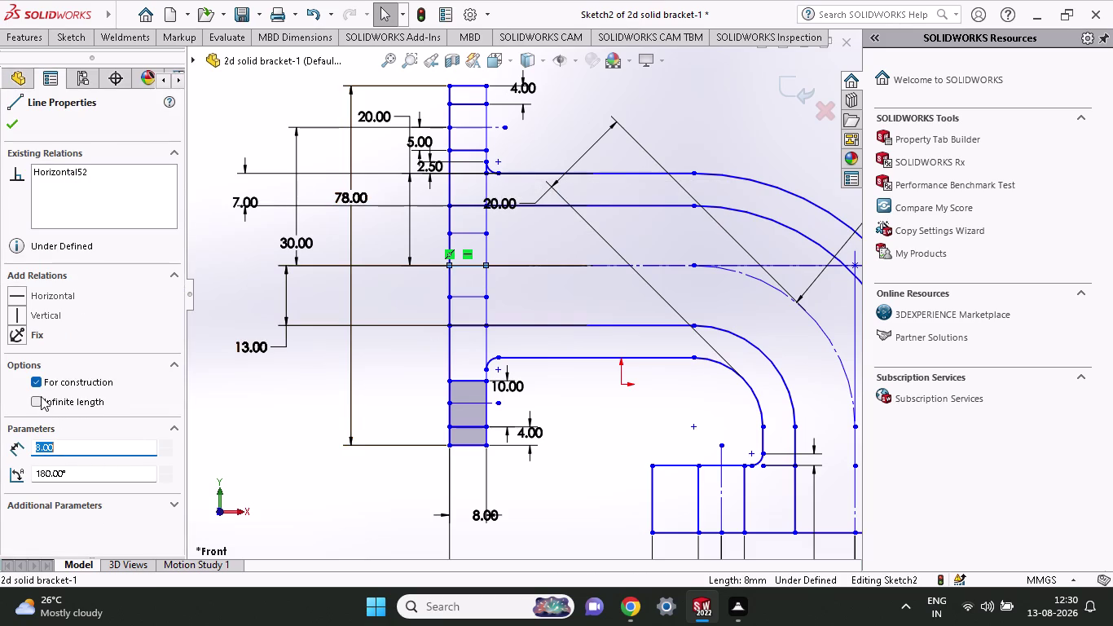
key(Escape)
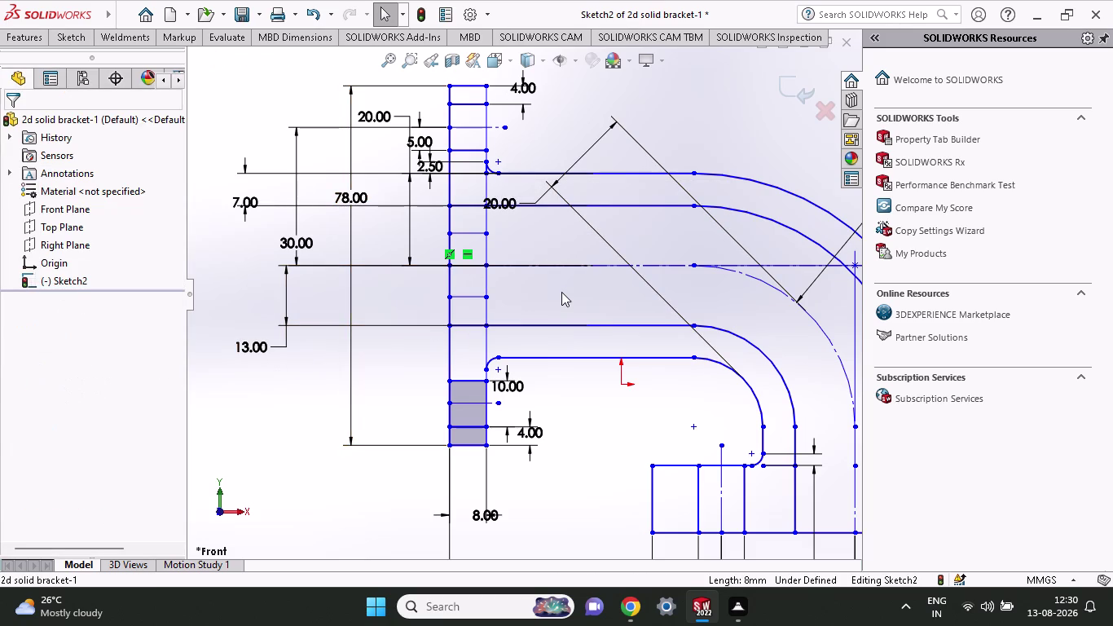
scroll(down, 3)
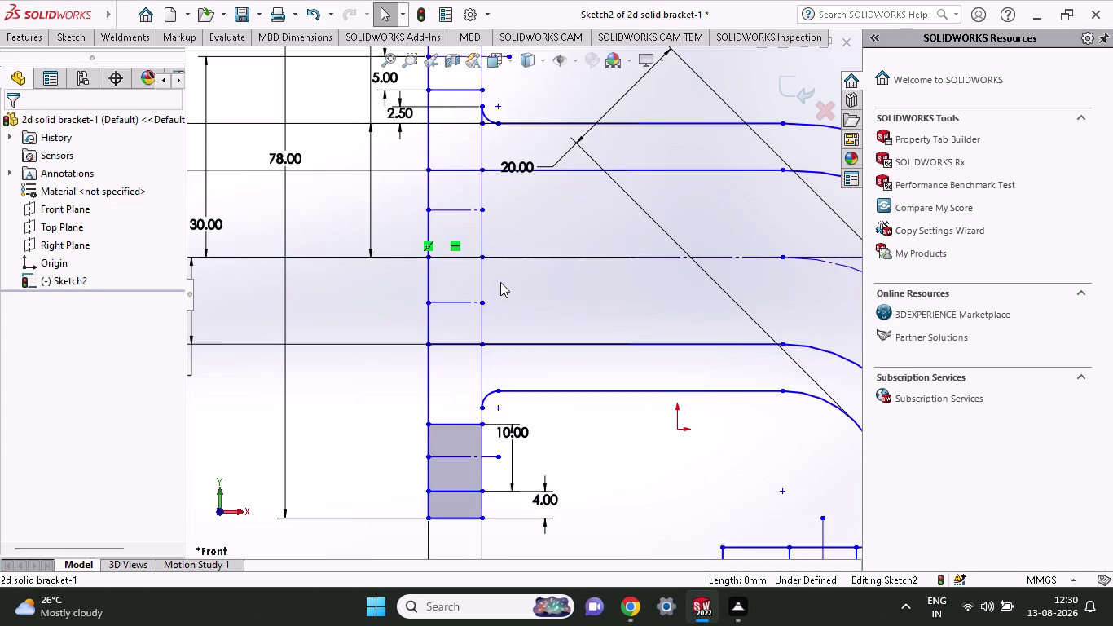
Sketch a vertical line along the left leg's inner edge.
scroll(down, 3)
scroll(down, 3)
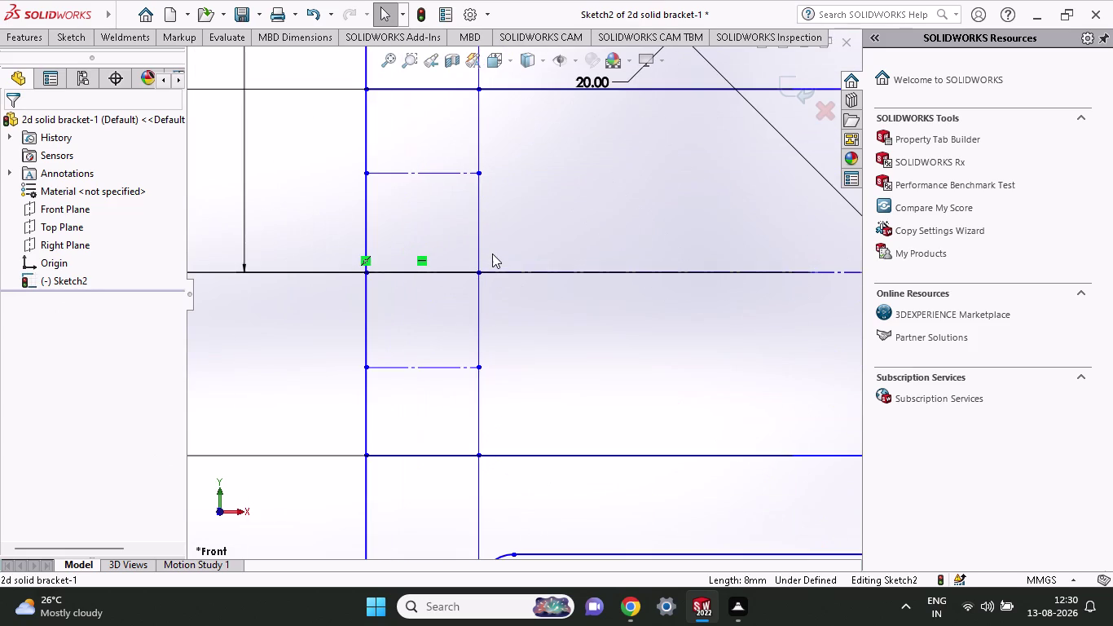
scroll(down, 3)
click(481, 247)
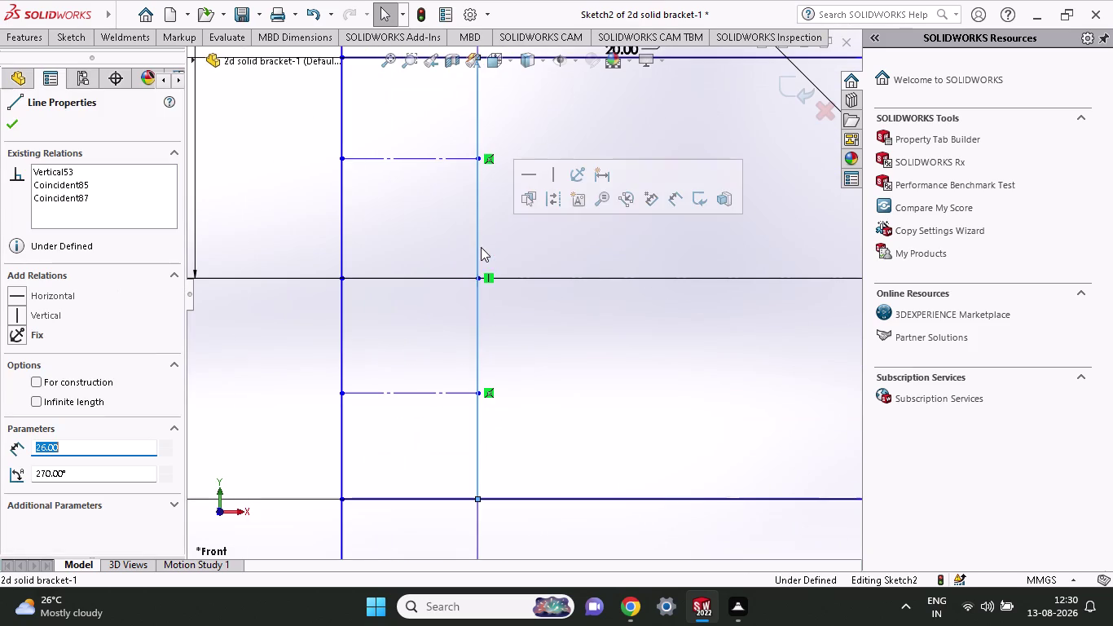
key(Escape)
key(Escape)
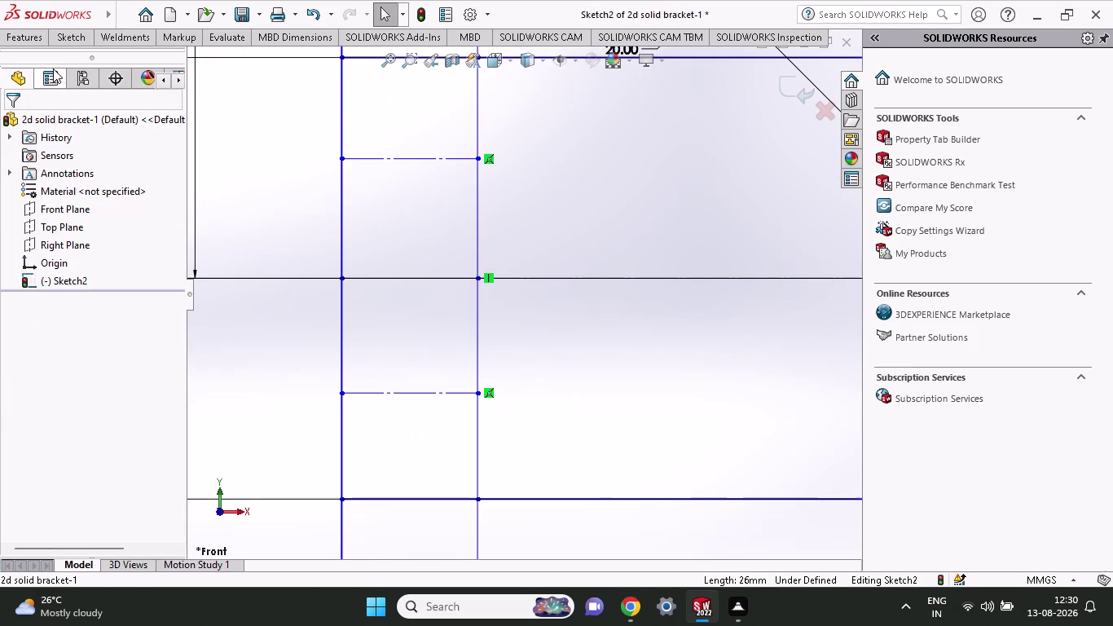
click(63, 40)
click(102, 57)
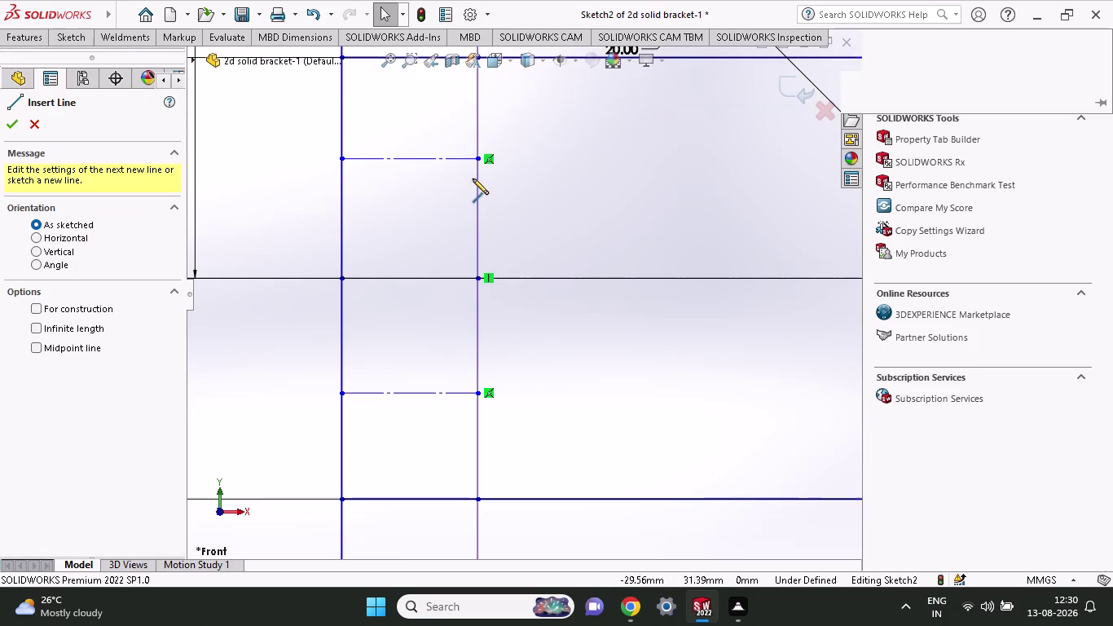
click(477, 155)
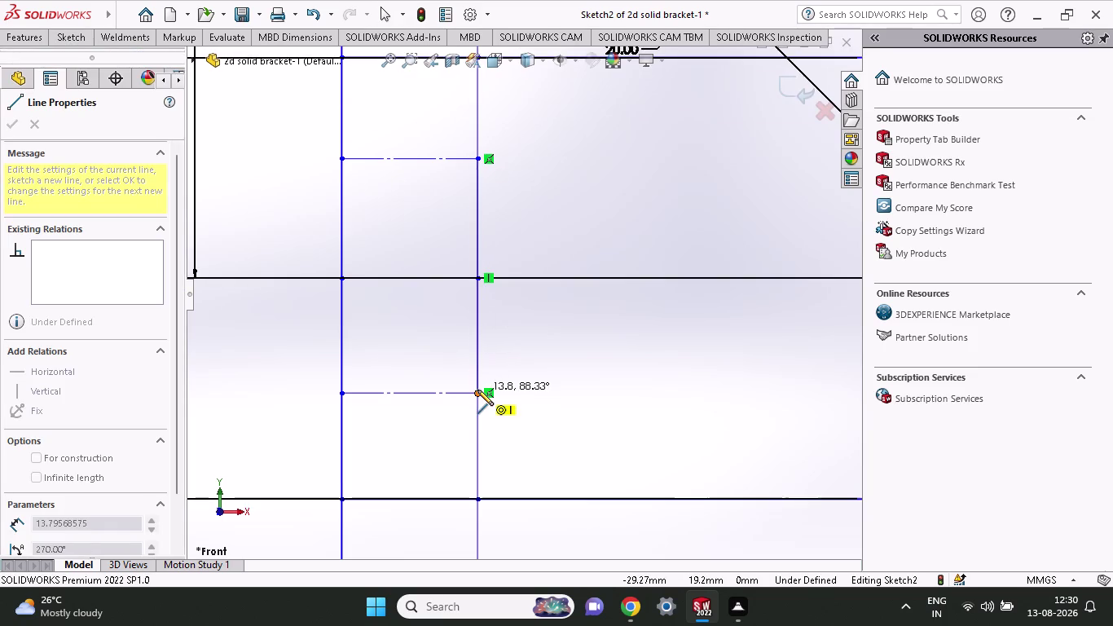
click(478, 390)
key(Escape)
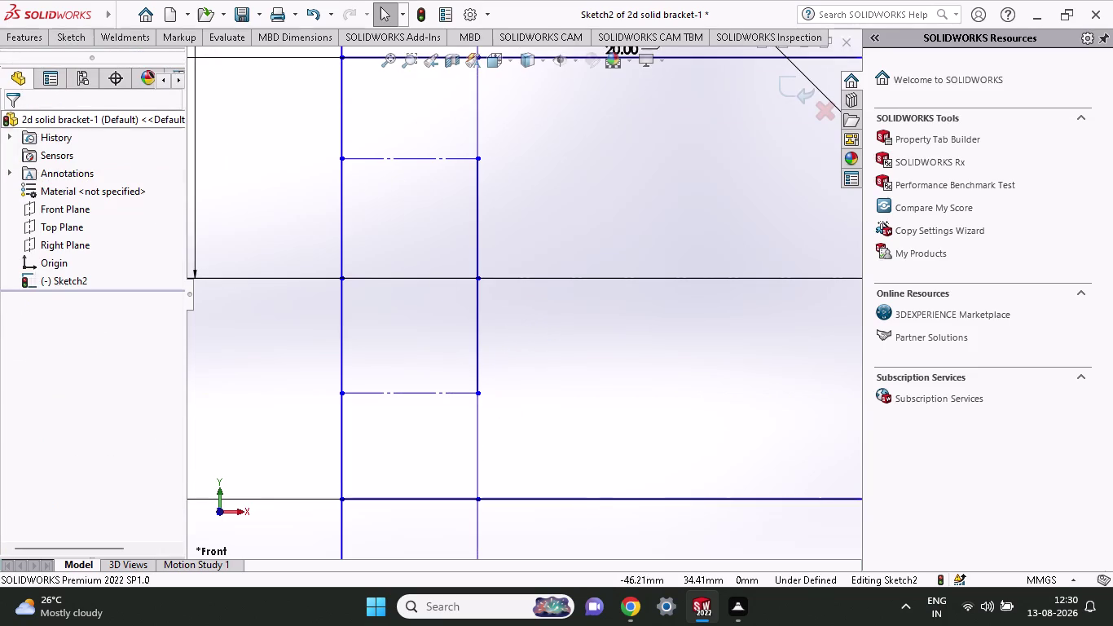
click(69, 33)
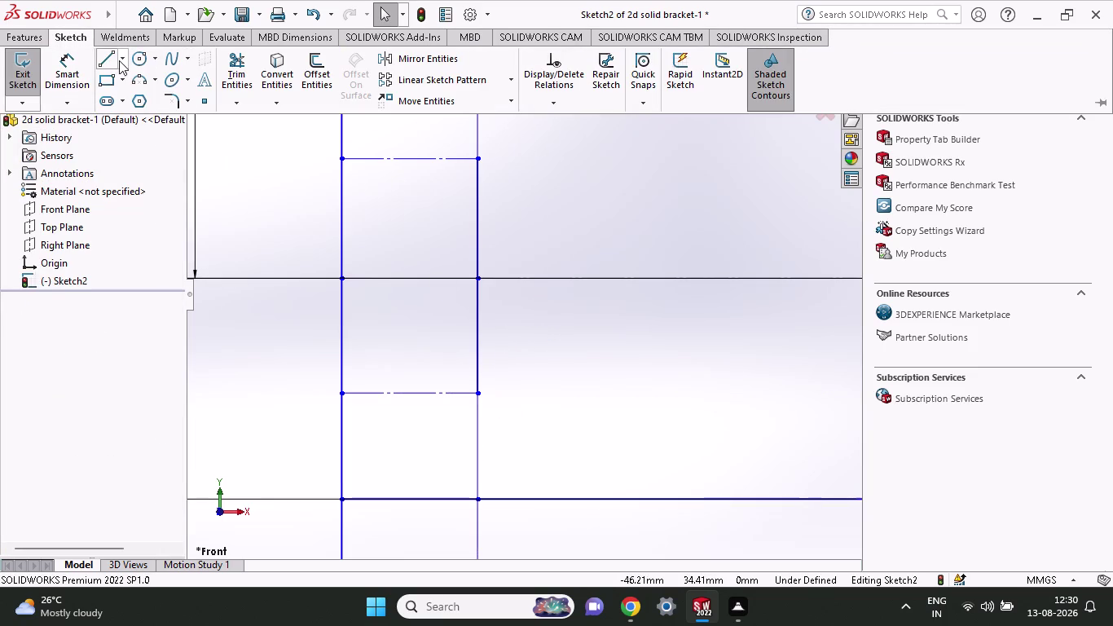
key(Escape)
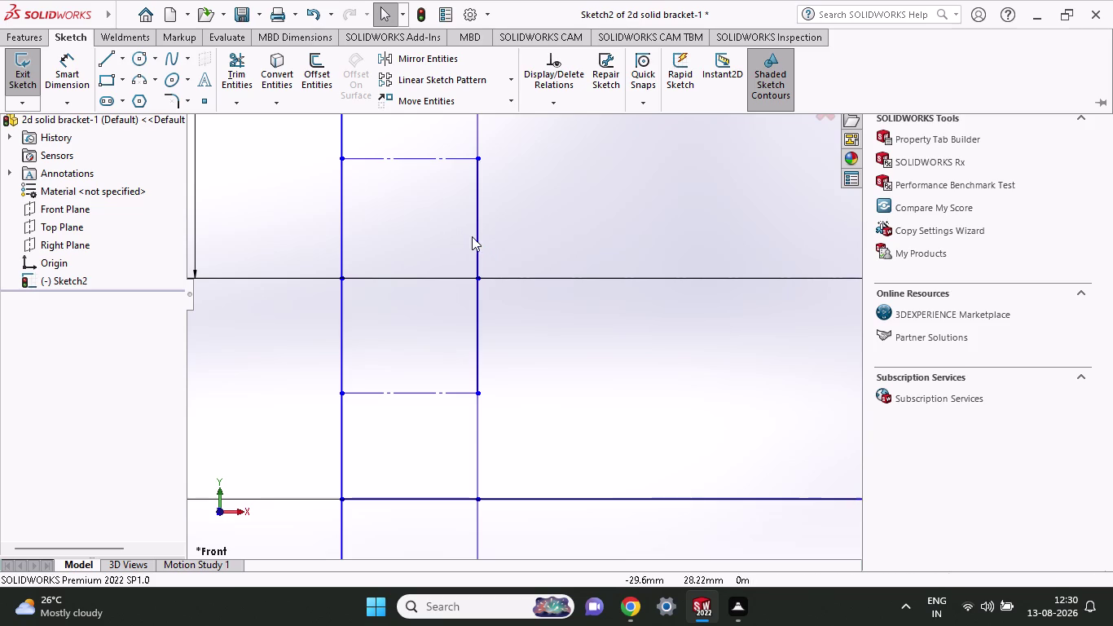
Set the 26 mm vertical line to For construction and zoom out to the full profile.
click(480, 238)
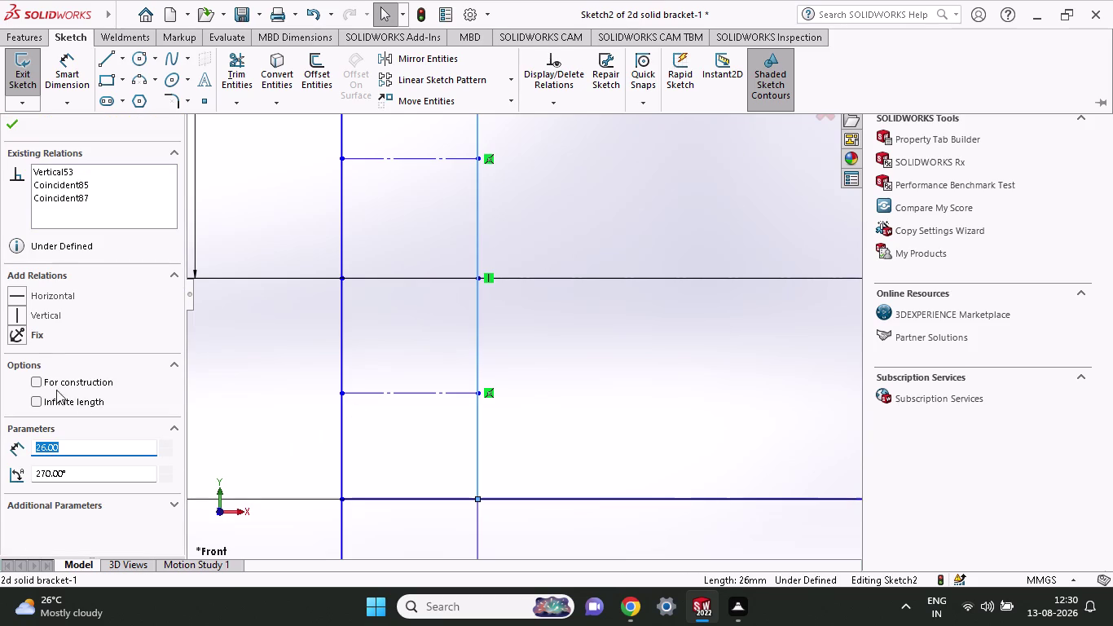
click(38, 379)
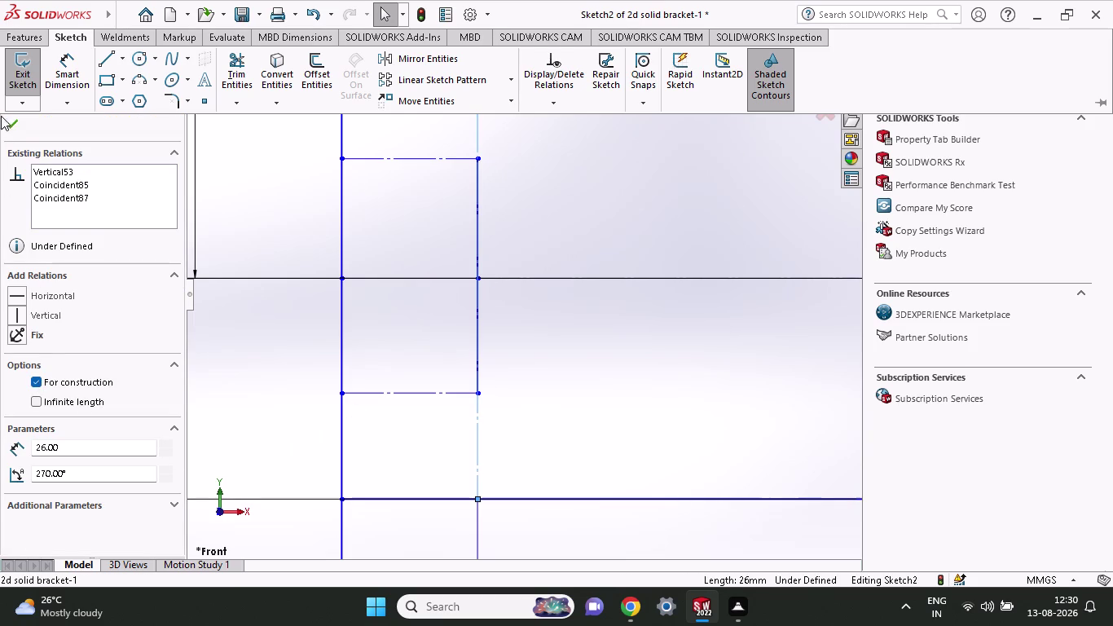
click(10, 118)
scroll(up, 3)
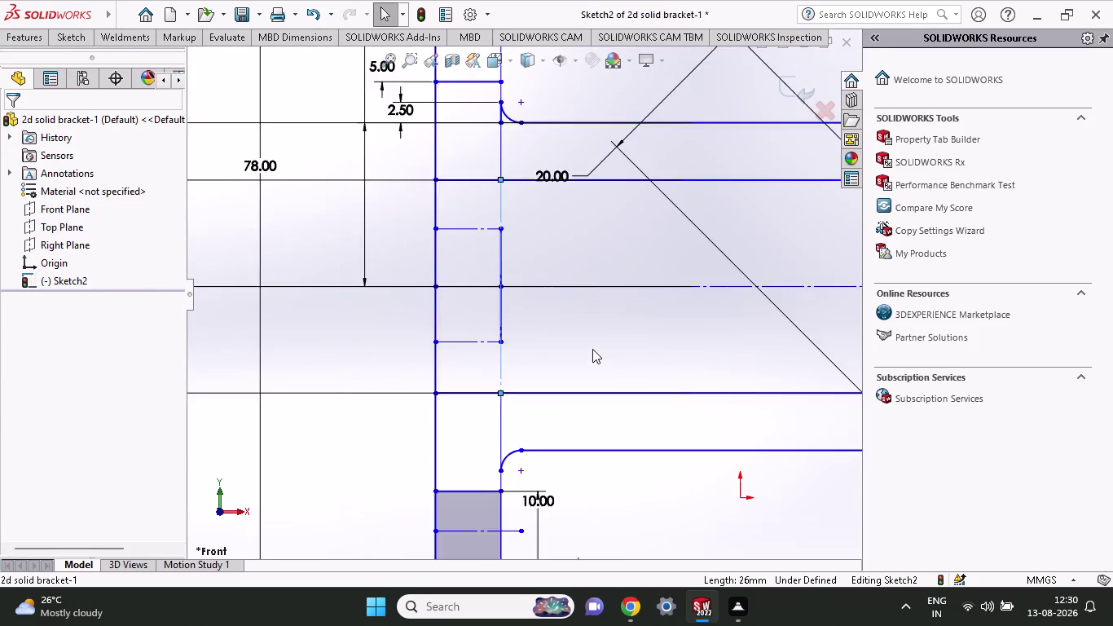
scroll(up, 3)
scroll(up, 3)
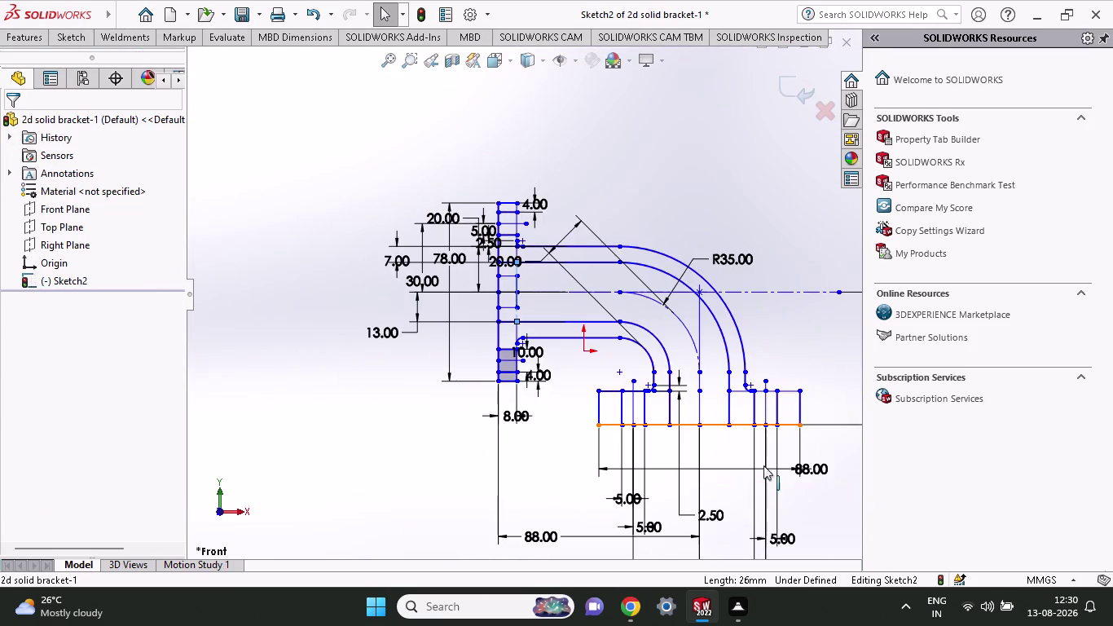
scroll(down, 3)
scroll(down, 3)
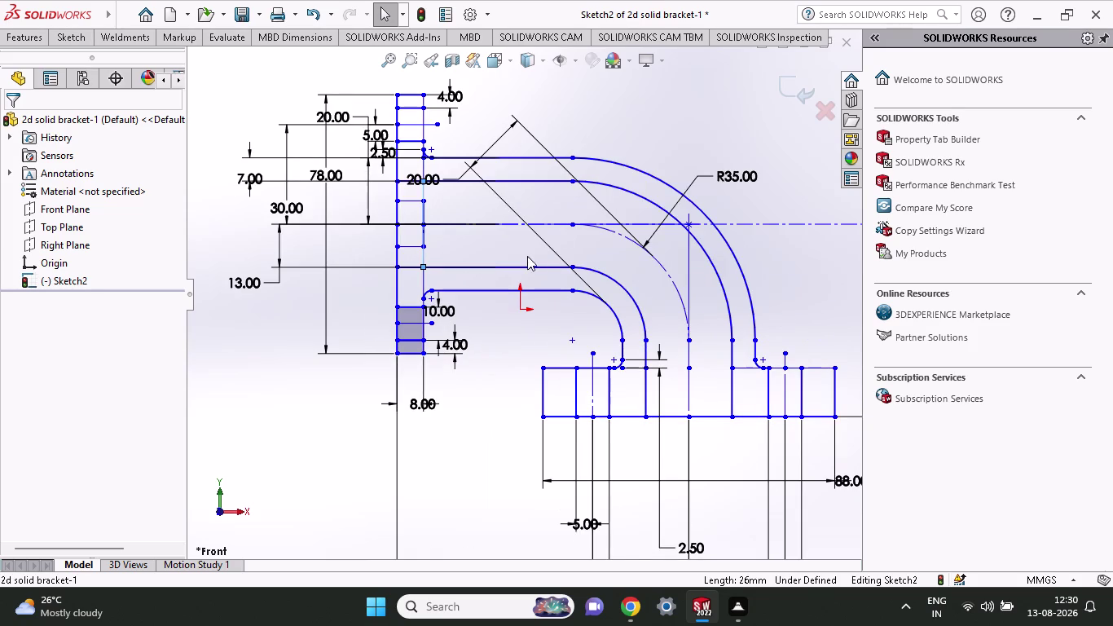
drag(411, 181, 683, 395)
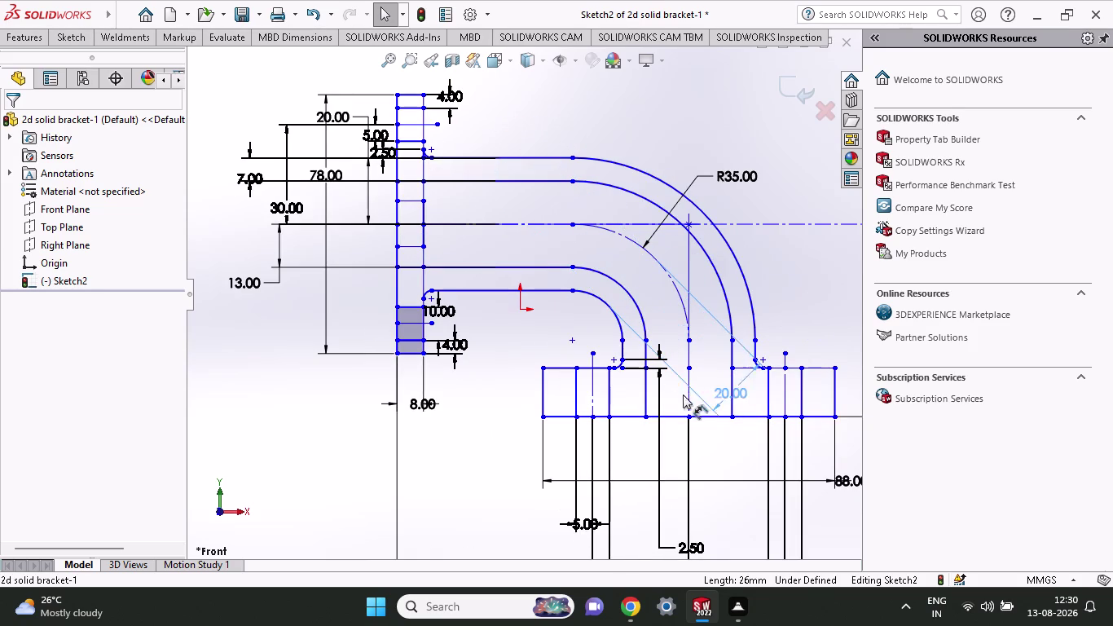
Place the angled 20.00 dimension up and to the right, clear of the arcs.
drag(683, 394, 714, 77)
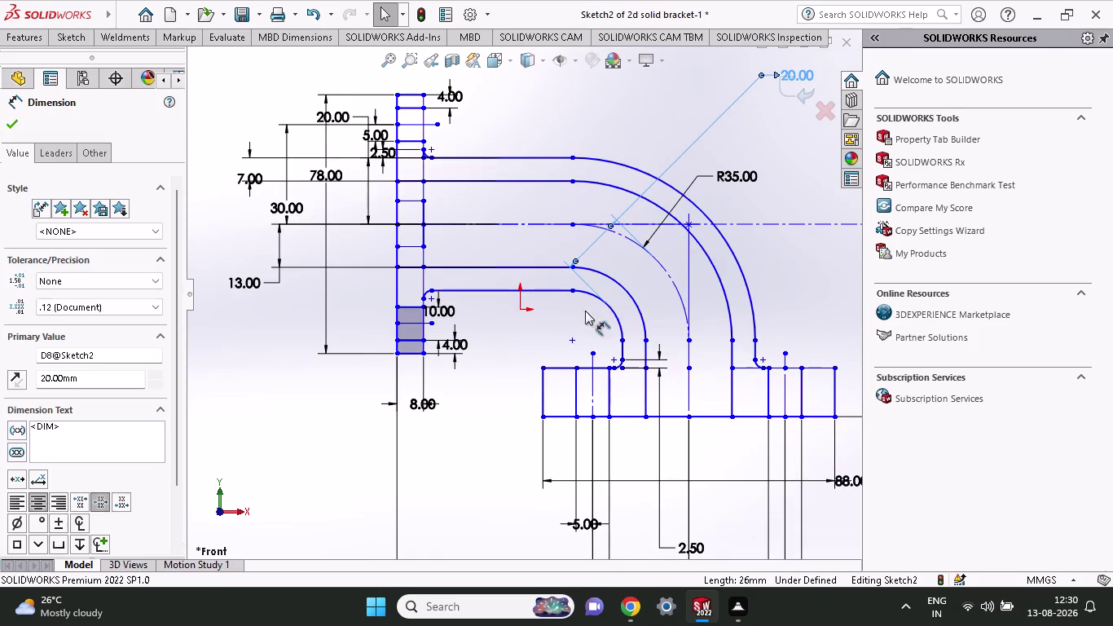
click(473, 402)
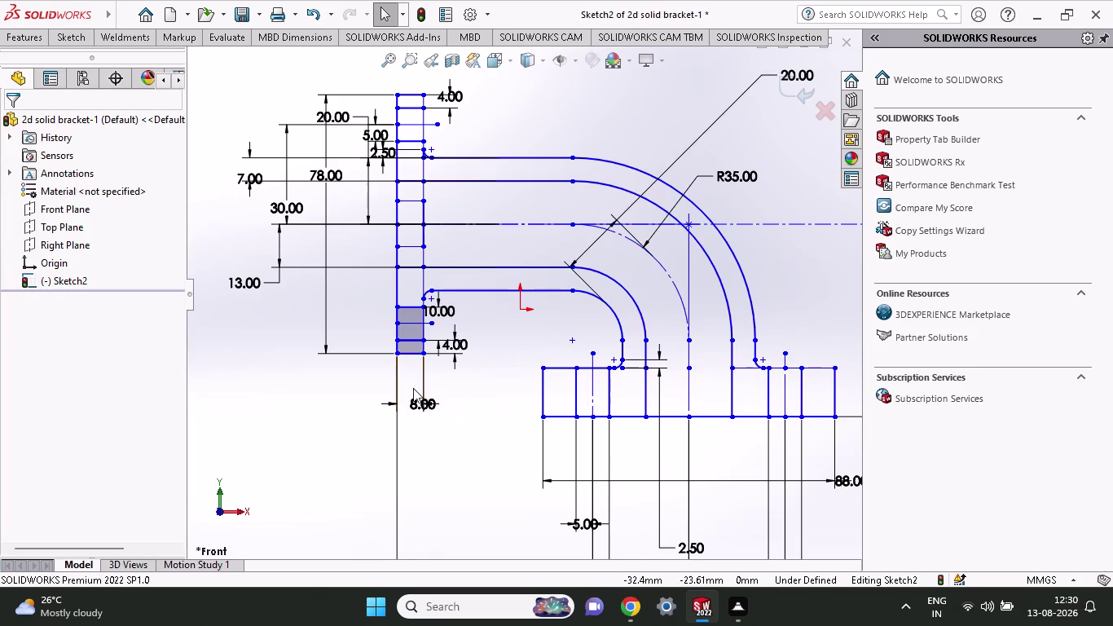
scroll(down, 3)
scroll(down, 3)
scroll(down, 3)
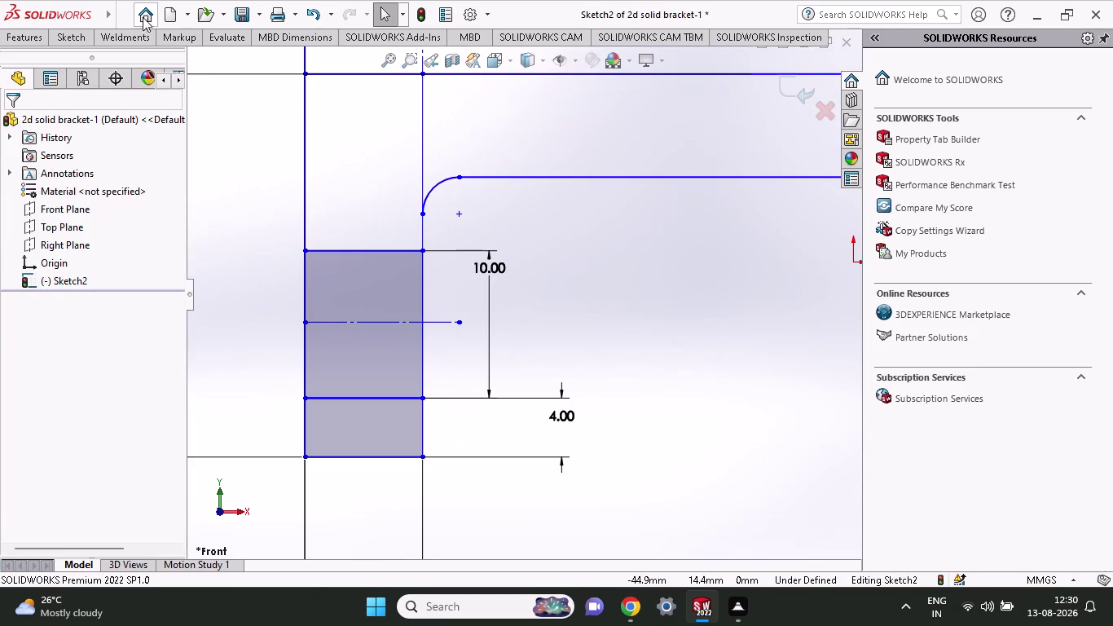
Redraw the top edge and middle shared edge lines of the left leg's rectangles.
click(69, 40)
click(106, 67)
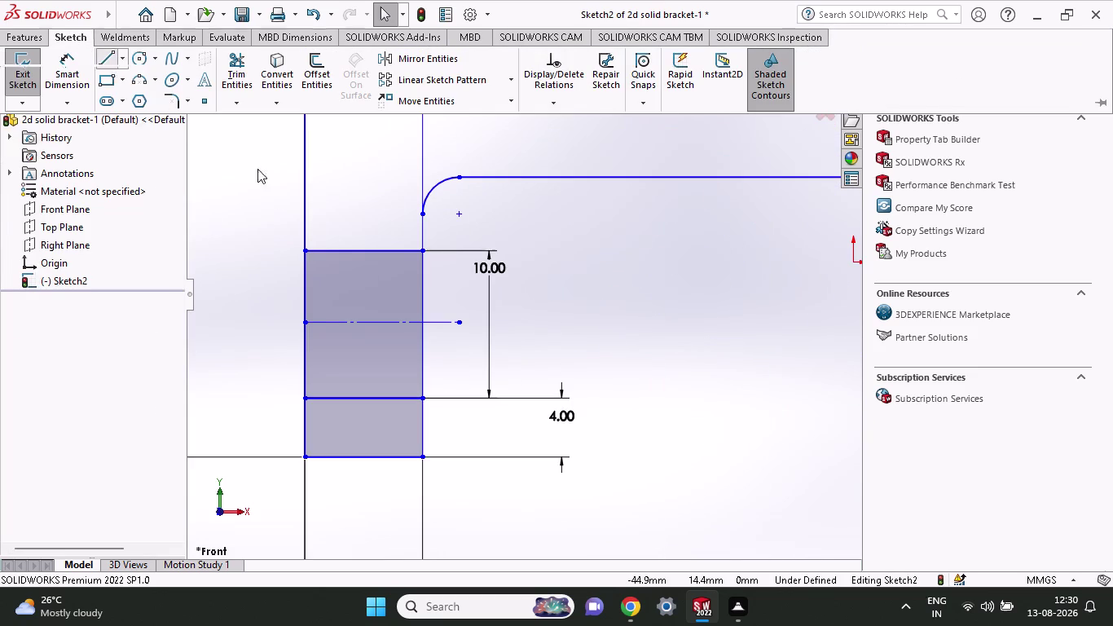
click(305, 250)
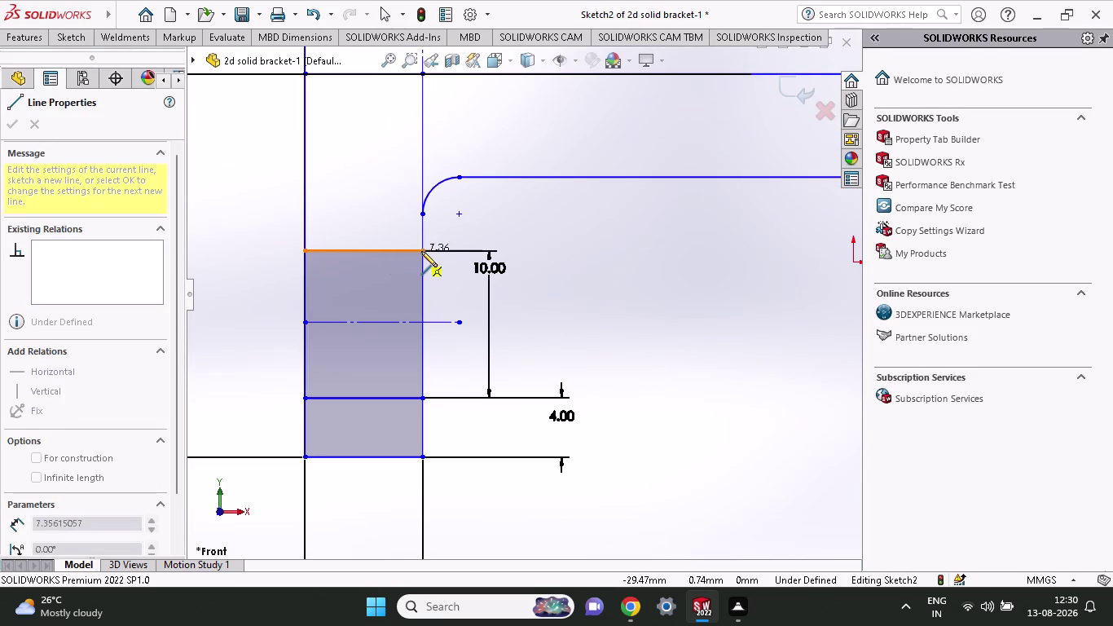
click(421, 251)
key(Escape)
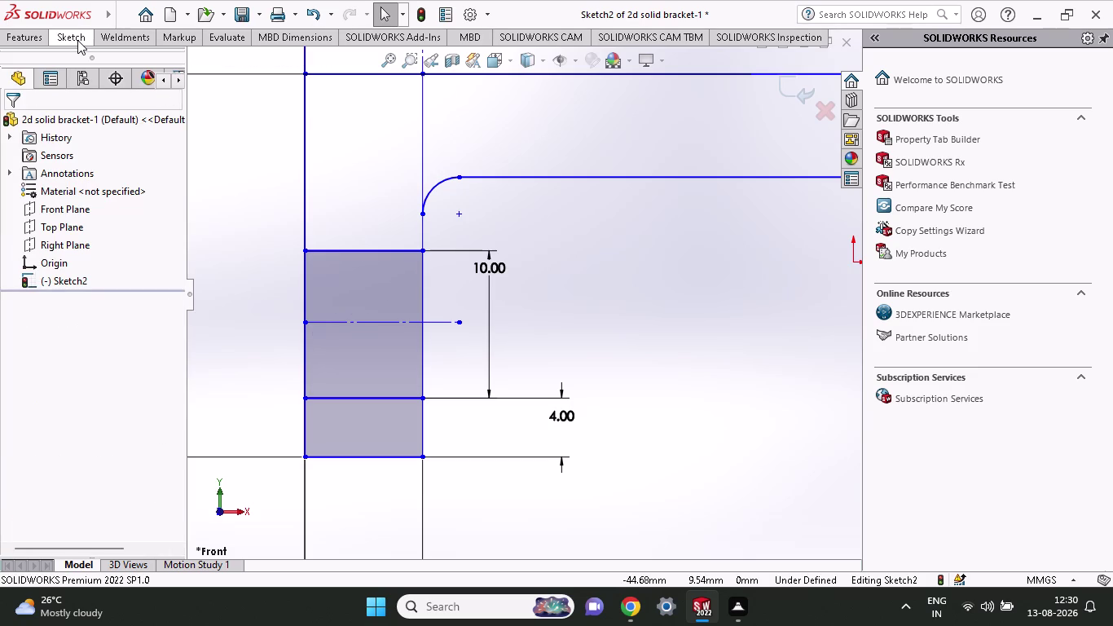
click(77, 40)
click(106, 63)
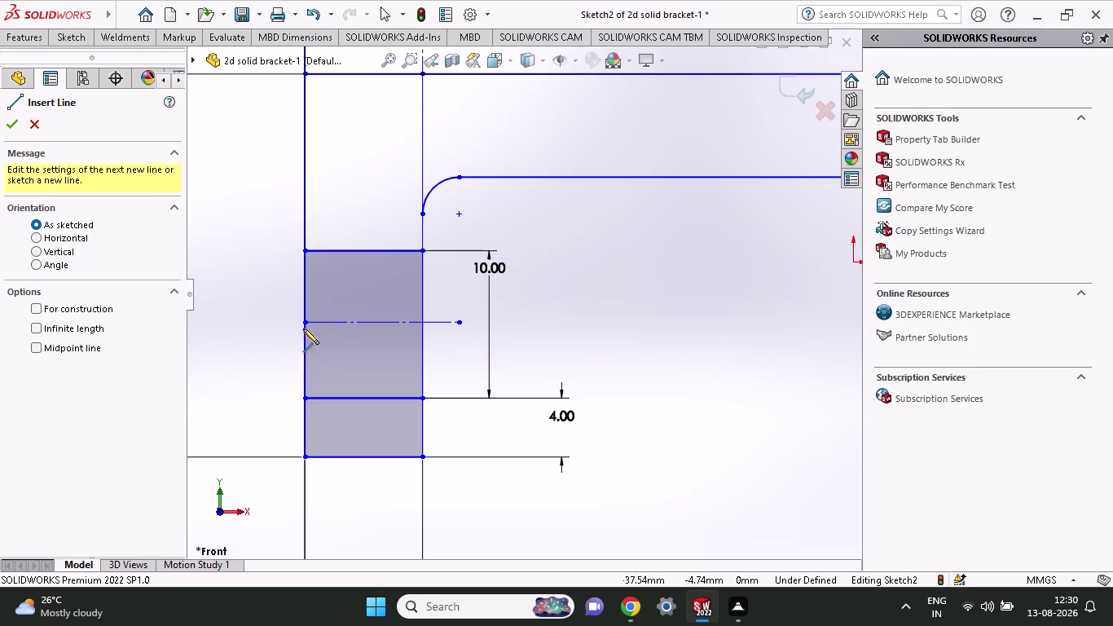
click(308, 398)
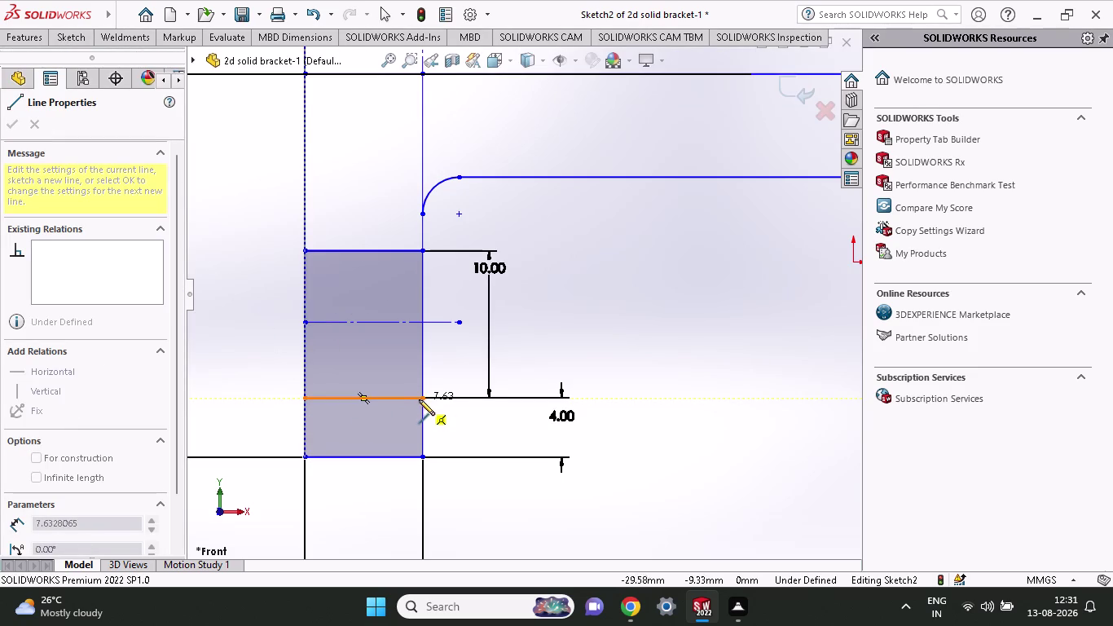
click(422, 400)
key(Escape)
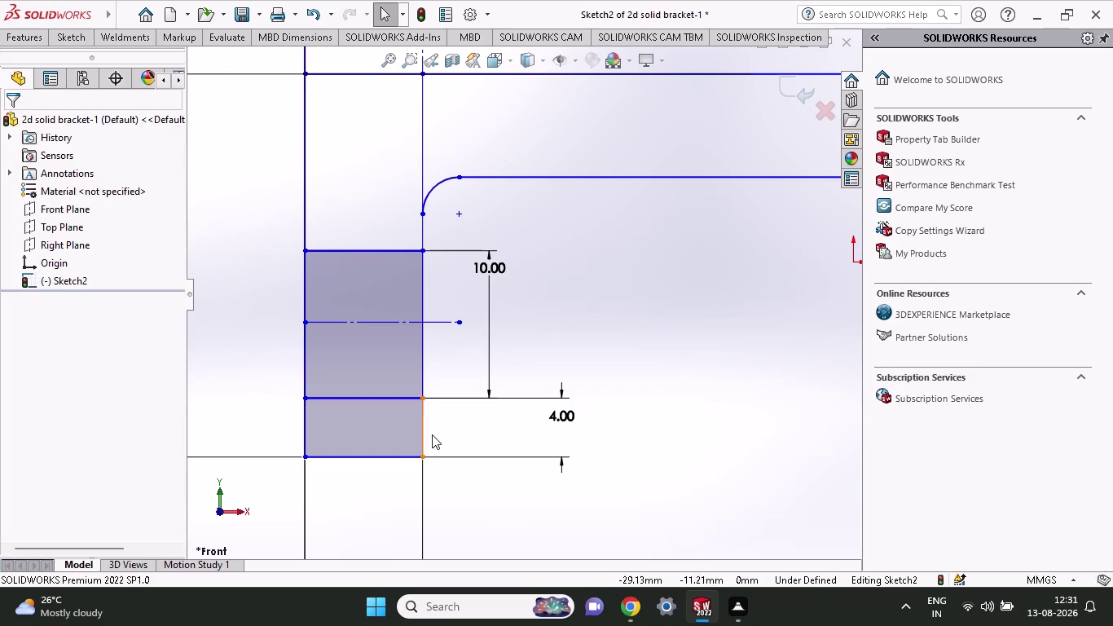
Delete the lines of the lower and upper small shaded rectangles.
click(402, 424)
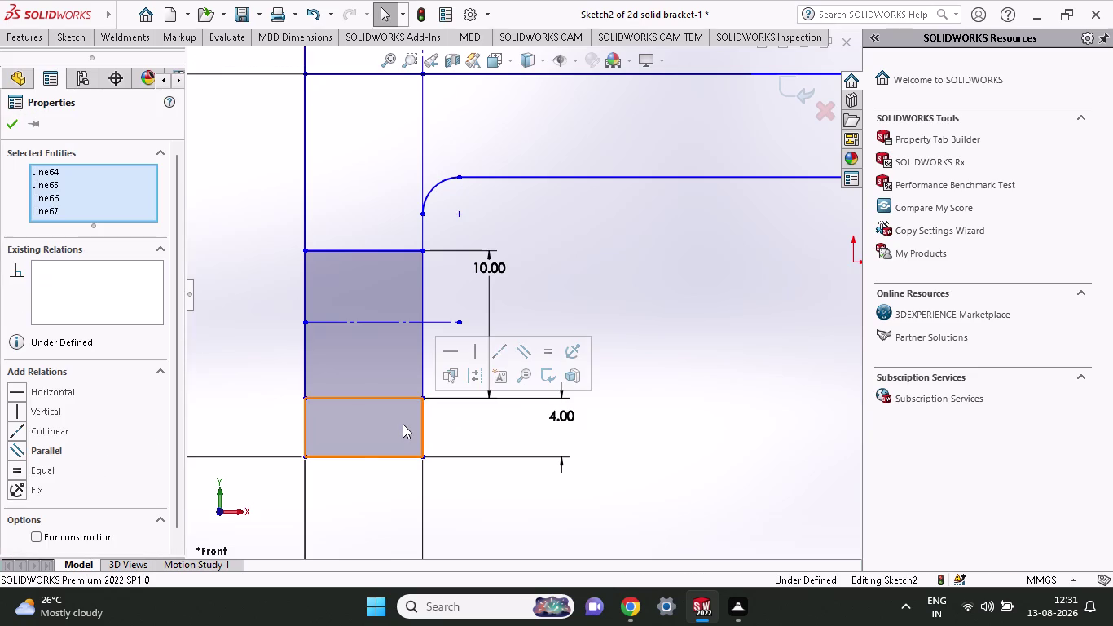
key(Delete)
click(370, 340)
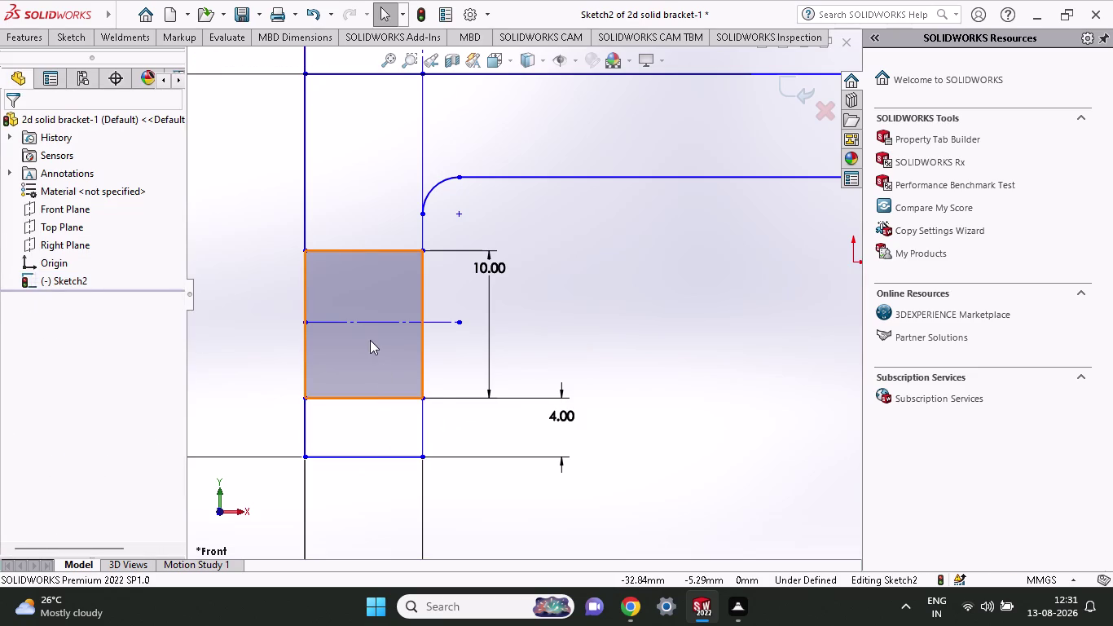
key(Delete)
scroll(up, 3)
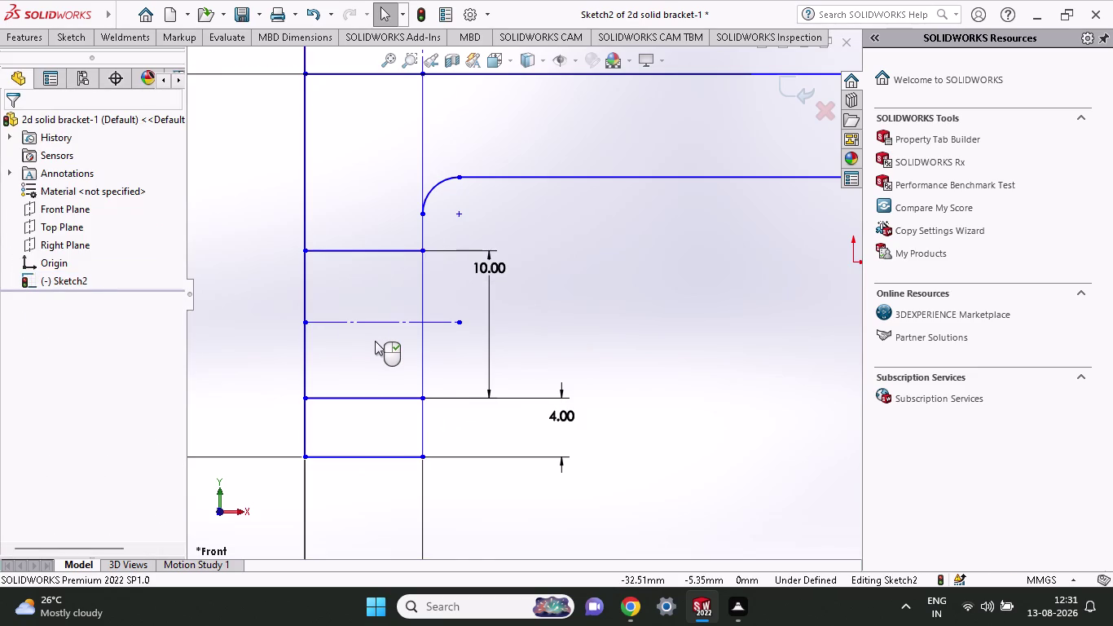
scroll(up, 3)
scroll(up, 3)
Drag the 20.00, 13.00 and 7.00 dimensions further left of the profile.
scroll(up, 3)
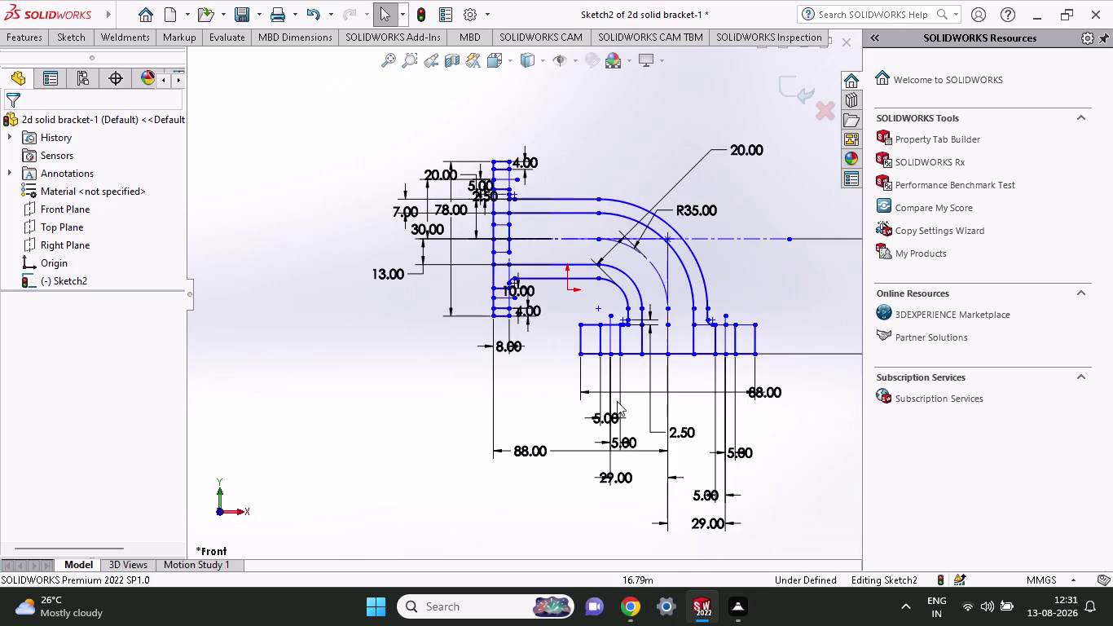
scroll(down, 3)
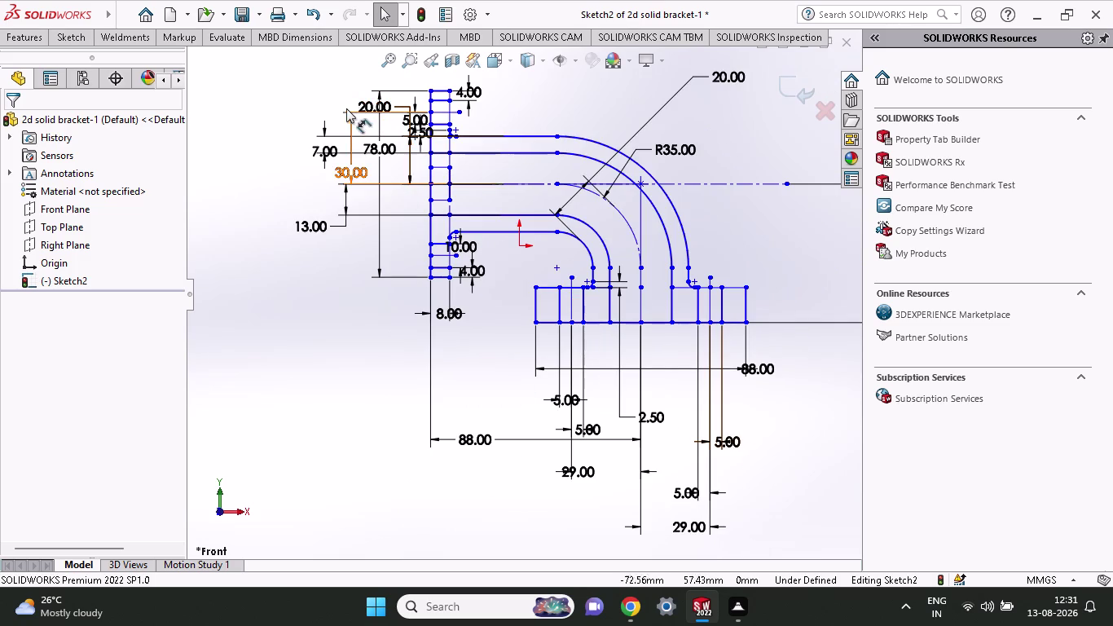
drag(377, 103, 252, 112)
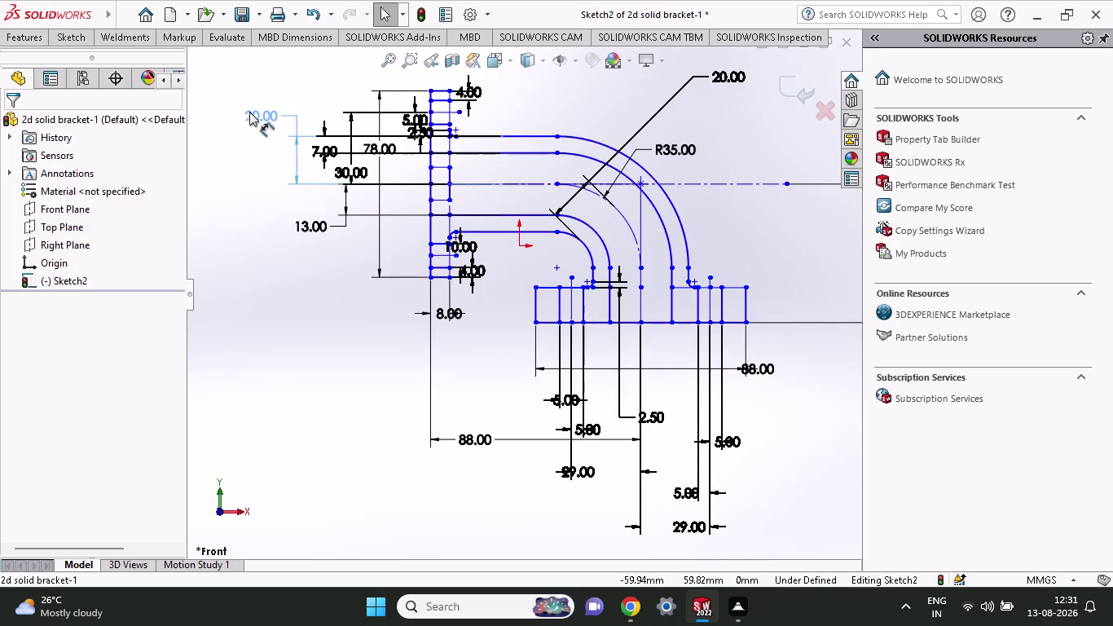
drag(253, 112, 237, 114)
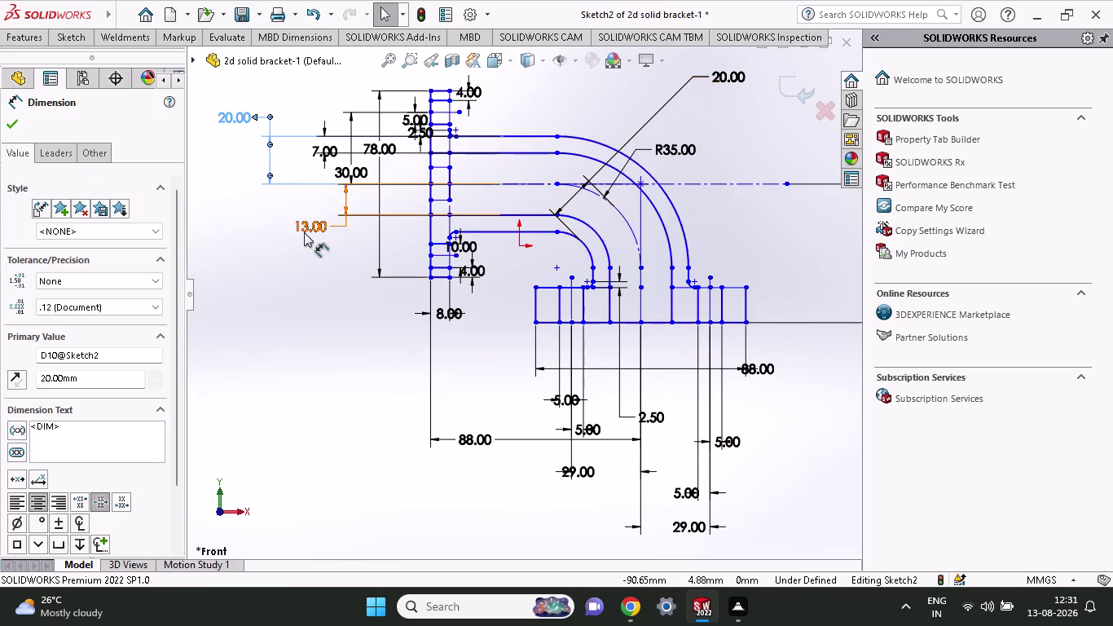
drag(304, 231, 195, 240)
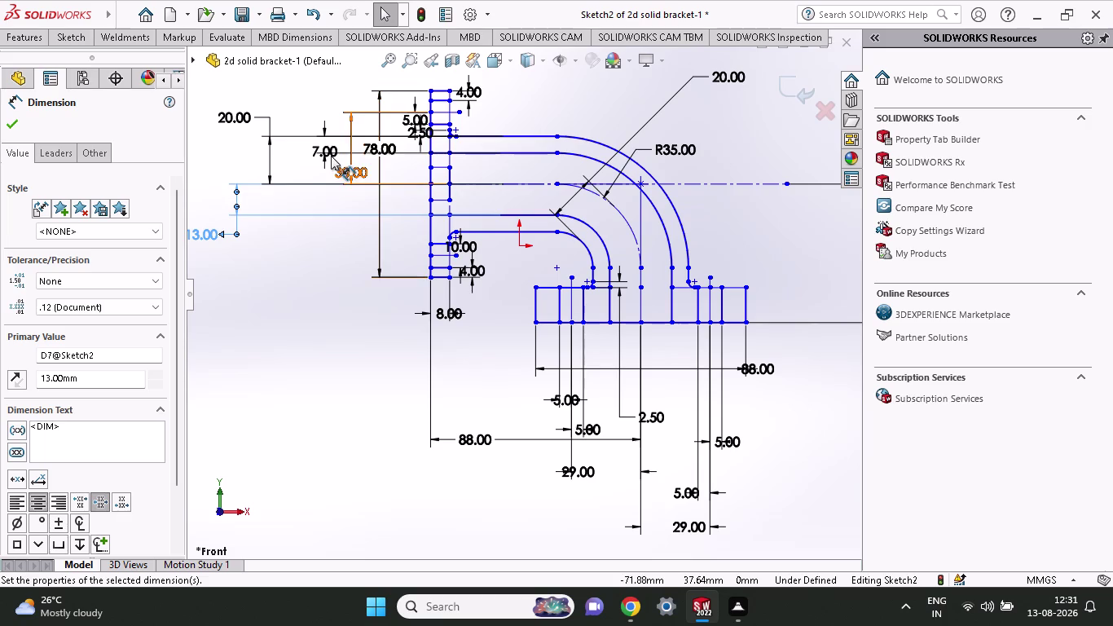
drag(331, 156, 227, 162)
Place 30.00 below the others, 78.00 left of the leg, and 2.50 clear of lines.
drag(340, 165, 260, 204)
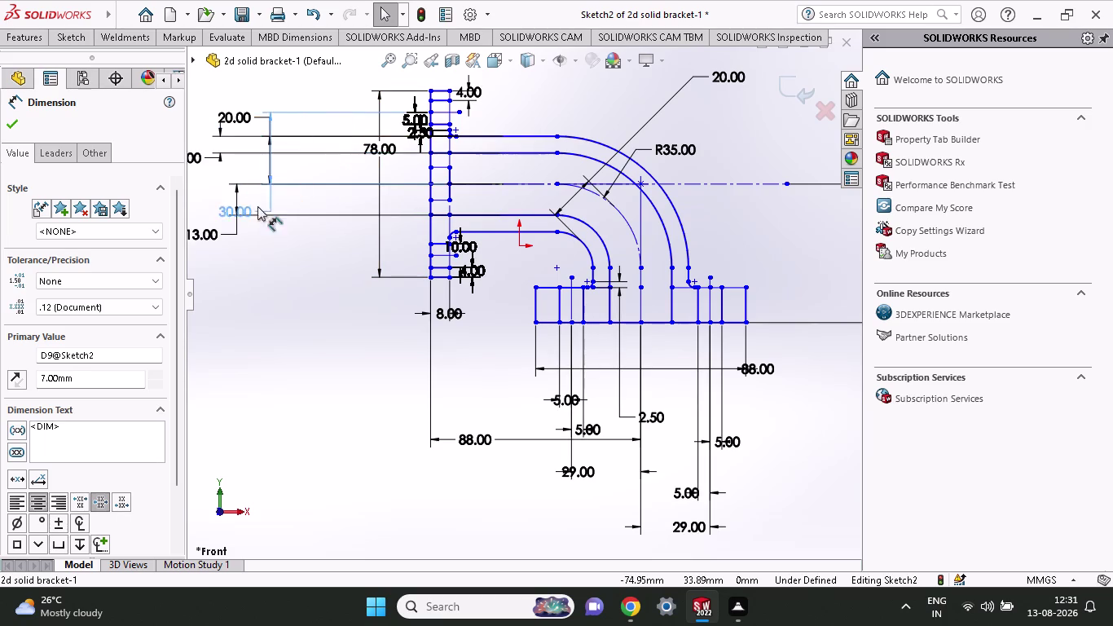
drag(261, 204, 237, 273)
drag(376, 151, 345, 156)
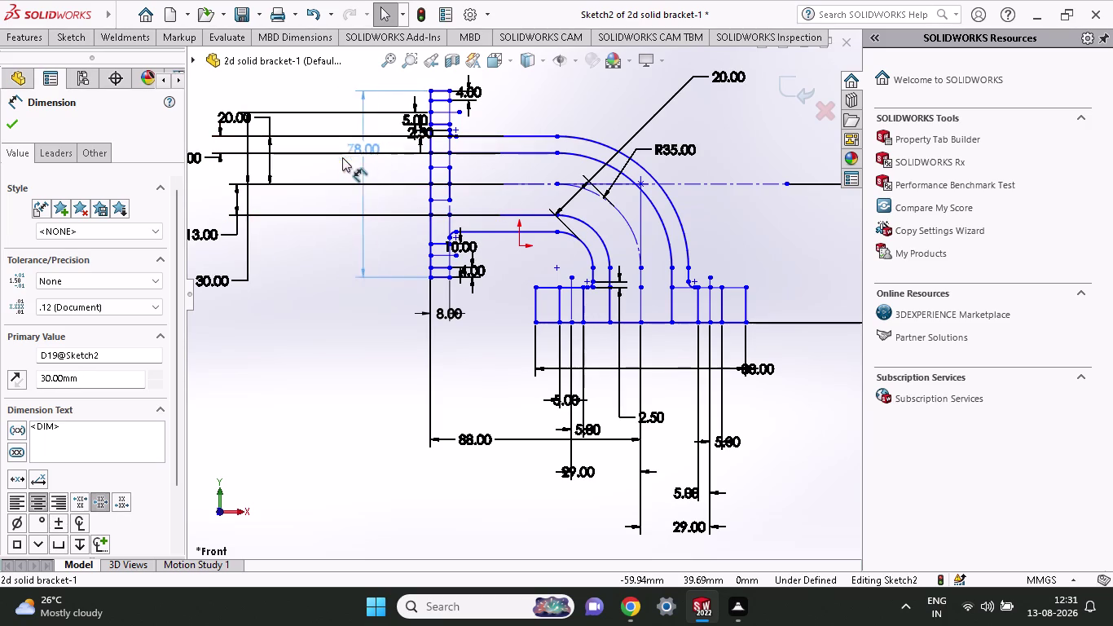
drag(346, 157, 288, 168)
drag(411, 133, 363, 136)
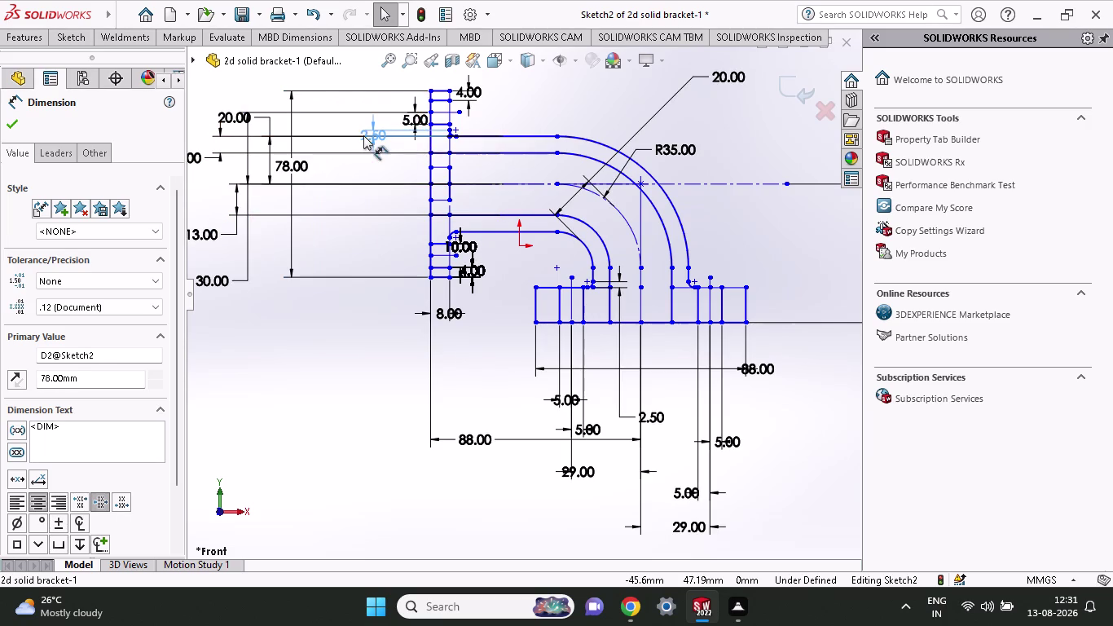
drag(364, 135, 332, 135)
Move the 5.00 dimension beside 20.00 and the 4.00 dimension along the top.
drag(412, 124, 186, 122)
drag(467, 94, 548, 91)
scroll(up, 3)
scroll(down, 3)
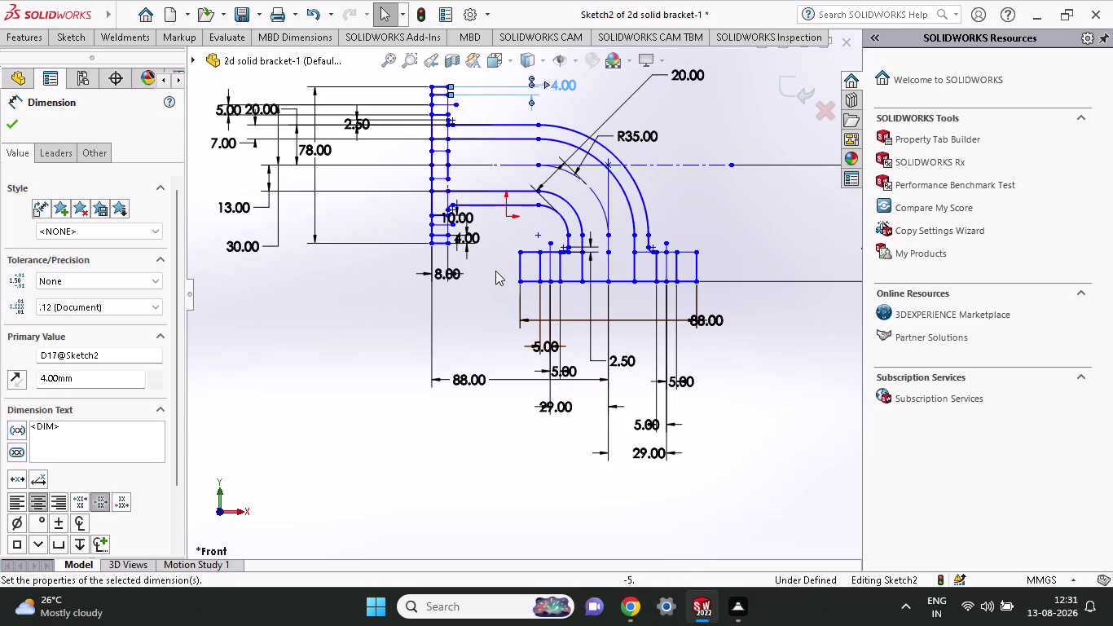
scroll(down, 3)
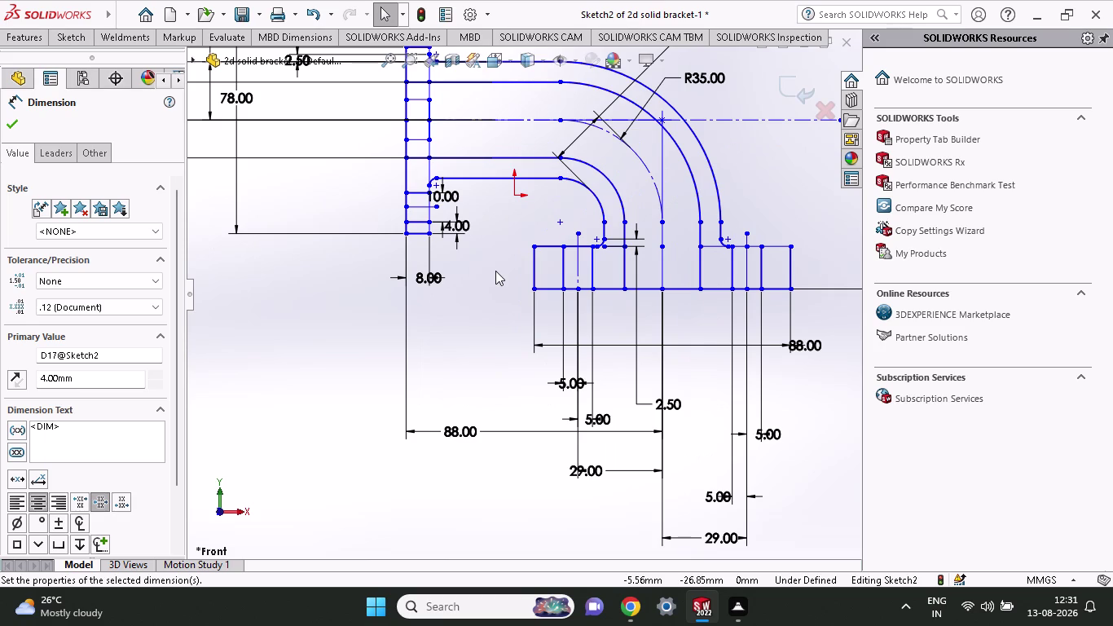
scroll(down, 3)
scroll(down, 3)
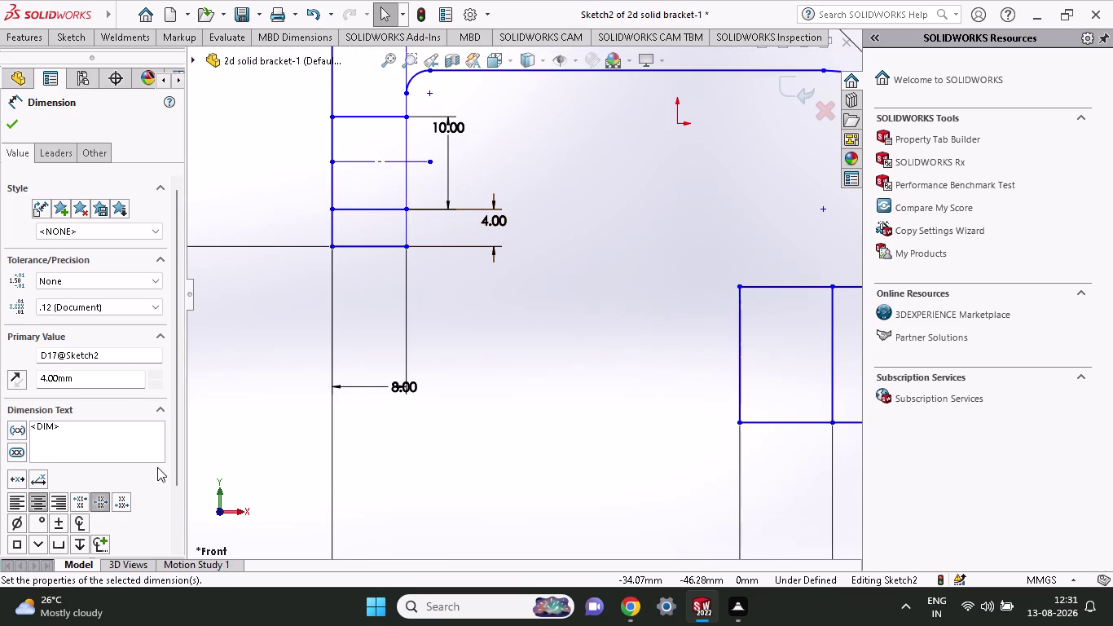
scroll(up, 3)
scroll(up, 3)
scroll(up, 3)
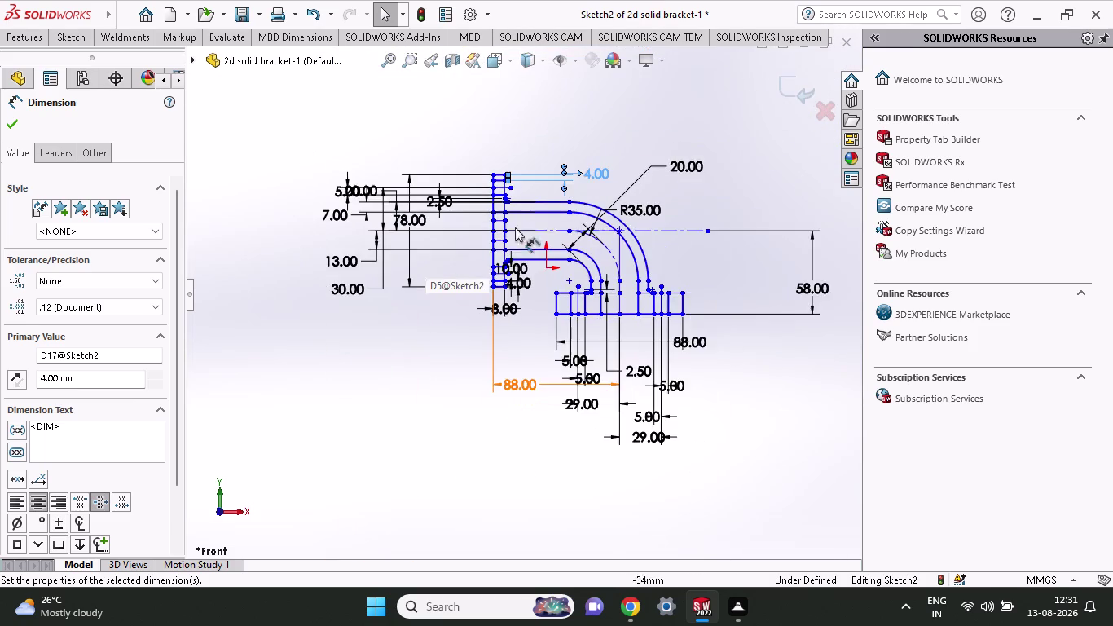
scroll(down, 3)
scroll(down, 3)
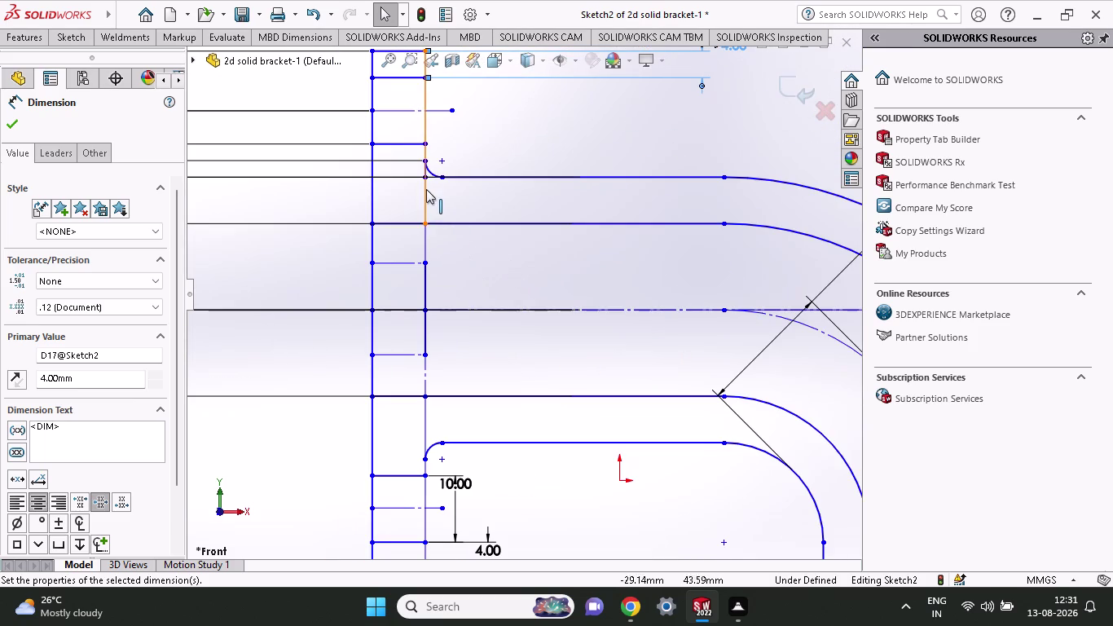
scroll(down, 3)
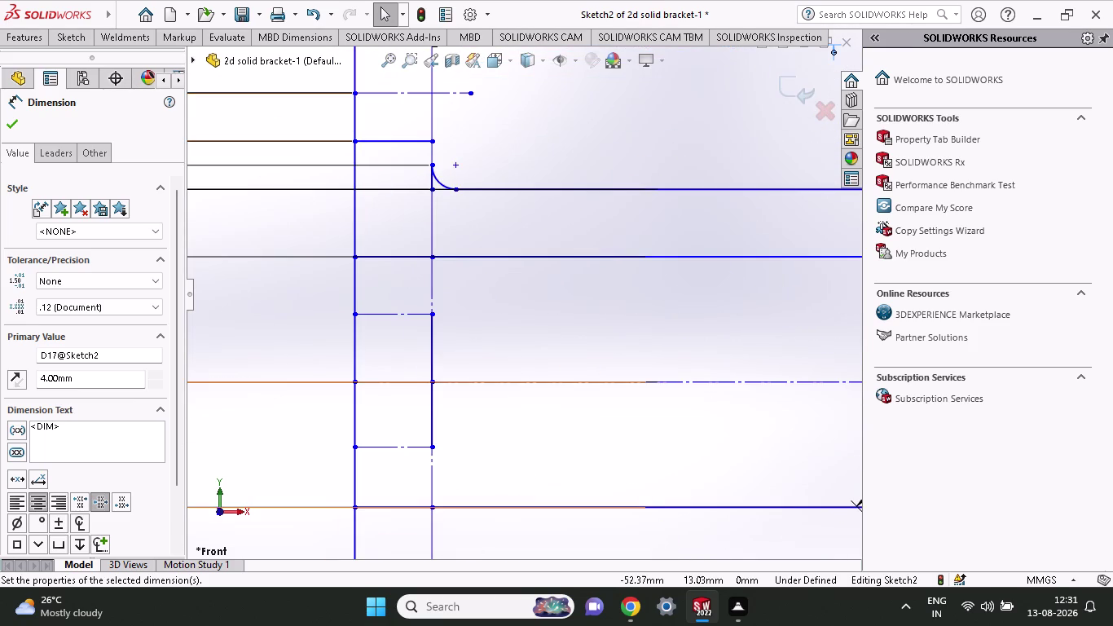
click(79, 38)
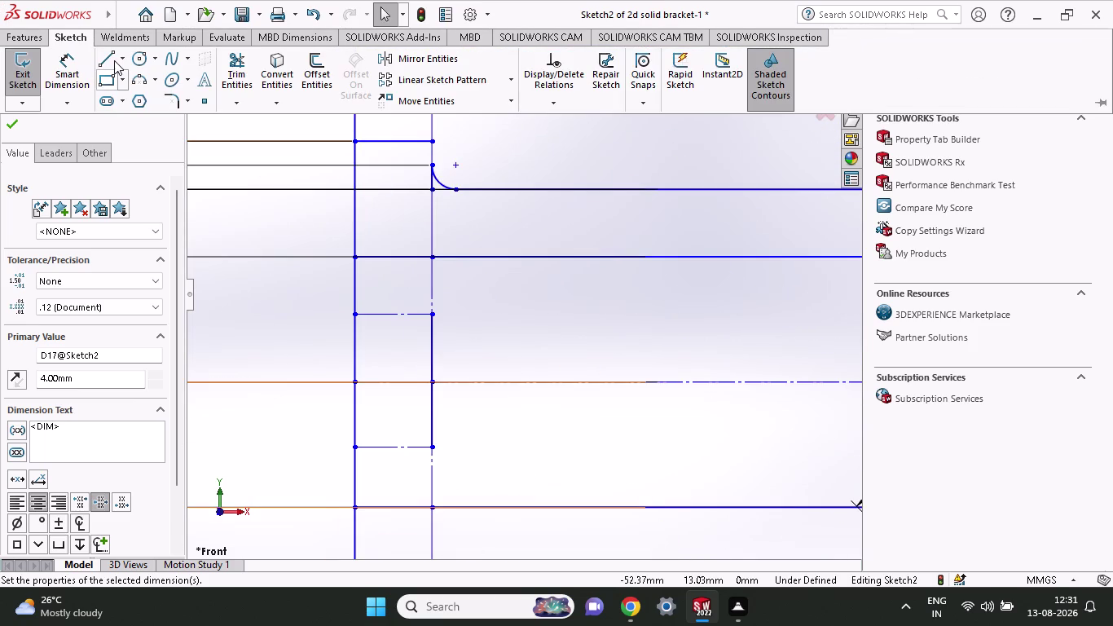
Draw a 2.5 mm vertical line at the upper fillet's end.
click(115, 61)
click(429, 163)
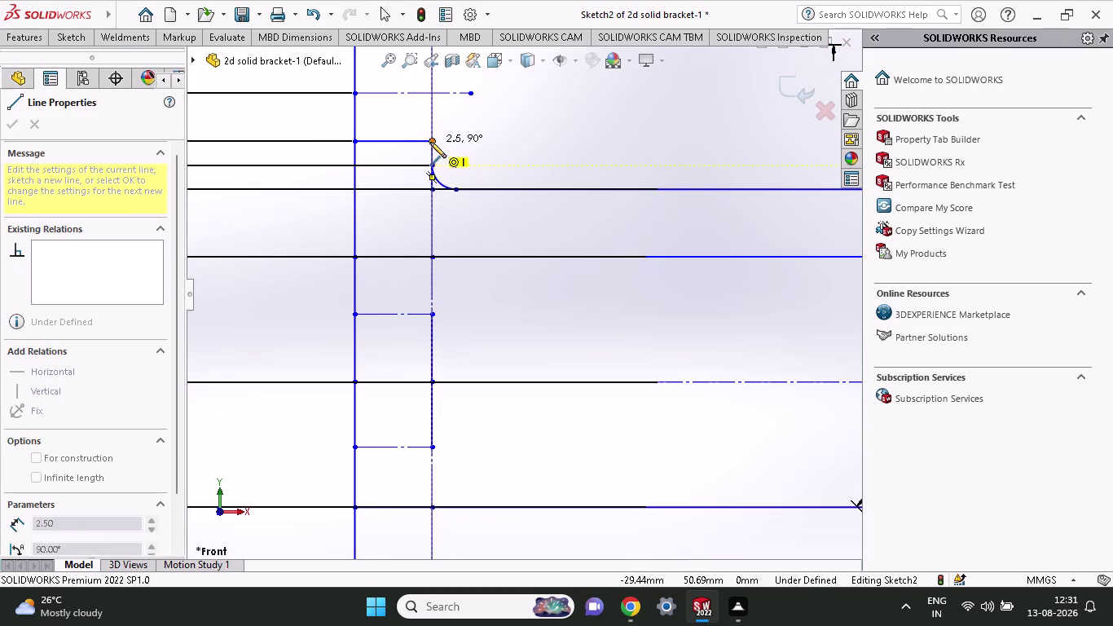
click(430, 142)
key(Escape)
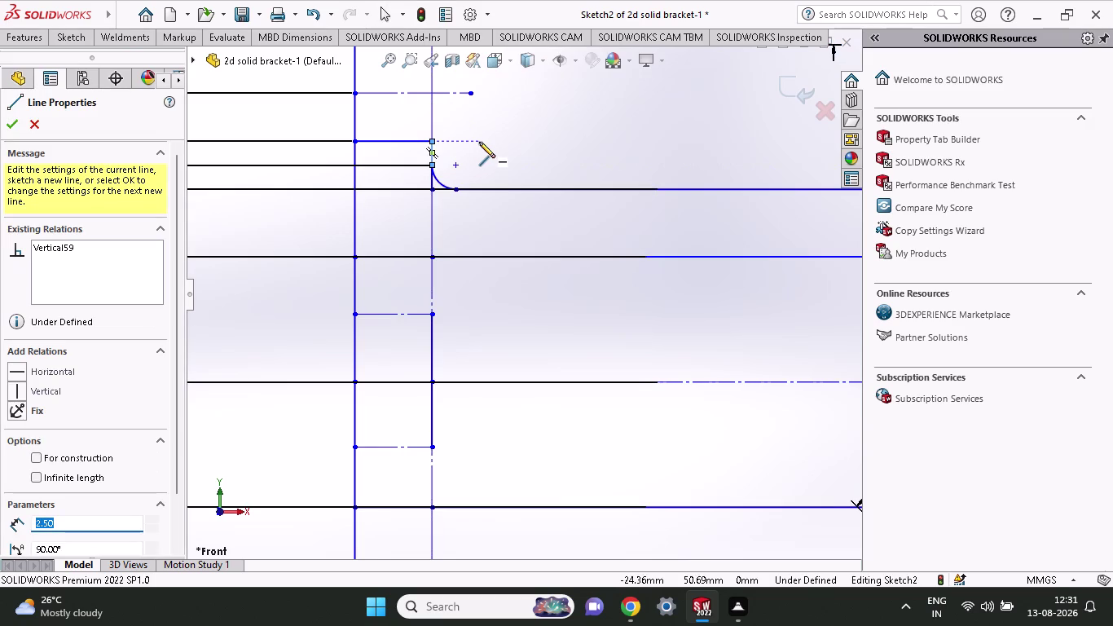
click(68, 38)
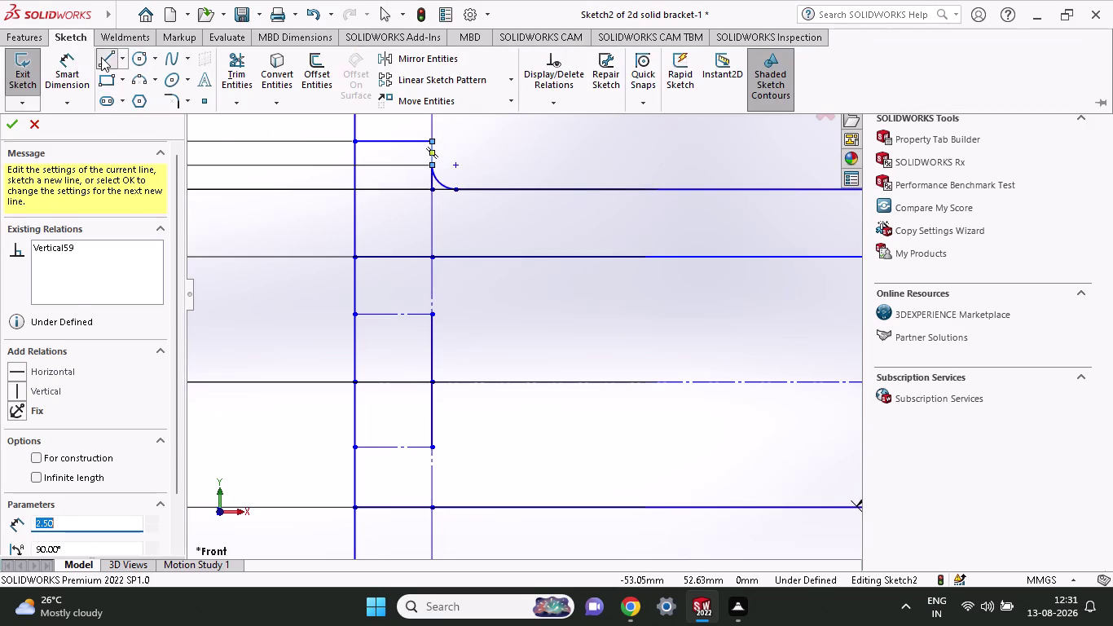
click(102, 57)
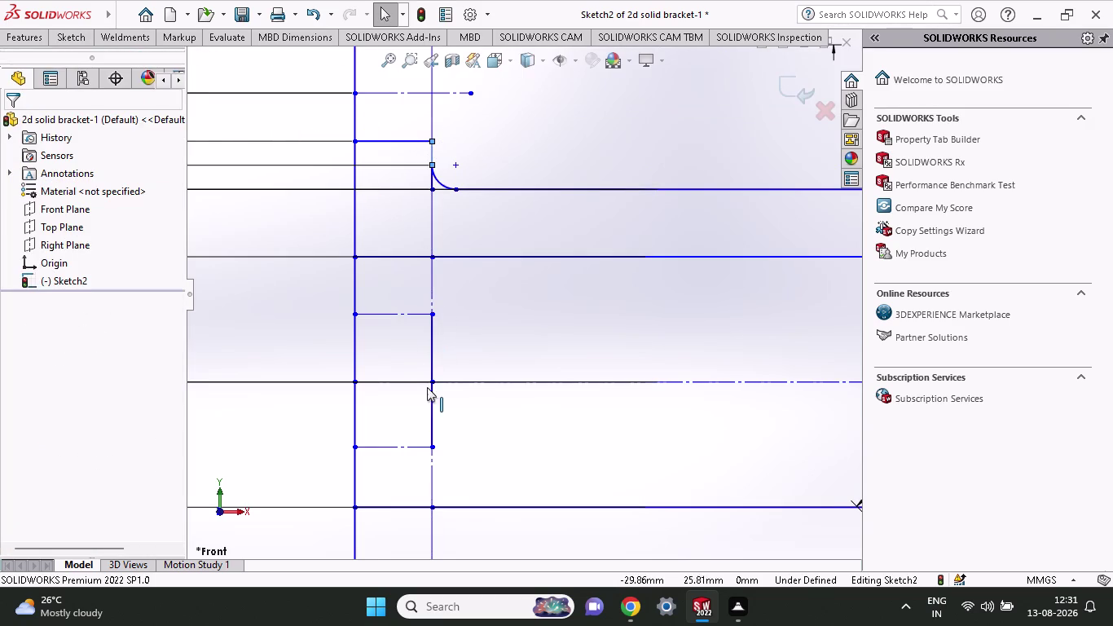
scroll(up, 3)
scroll(down, 3)
scroll(down, 3)
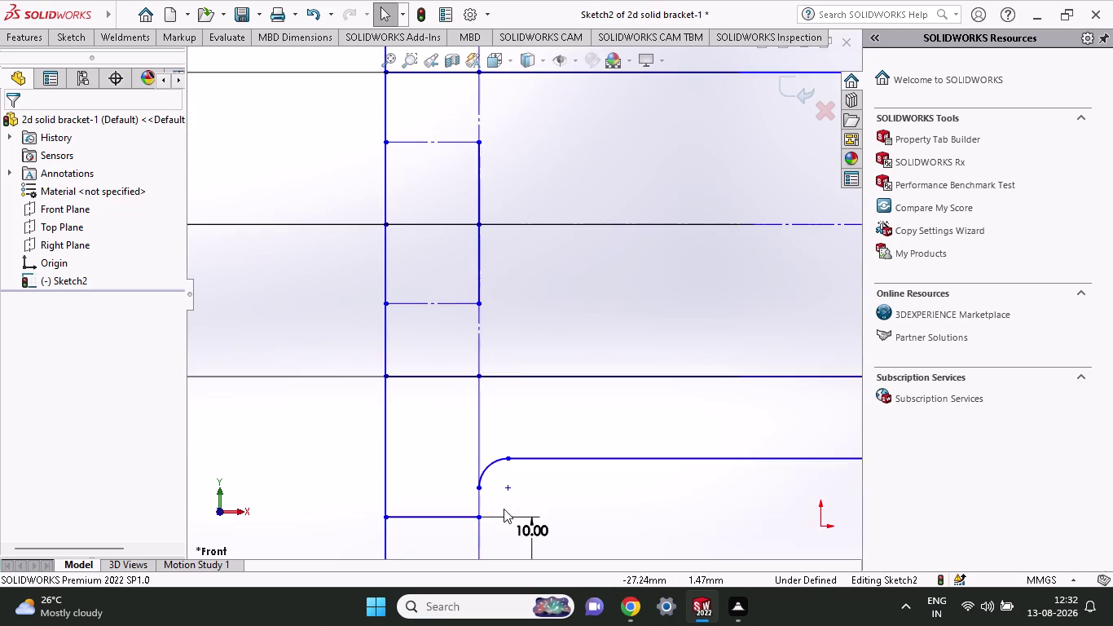
scroll(down, 3)
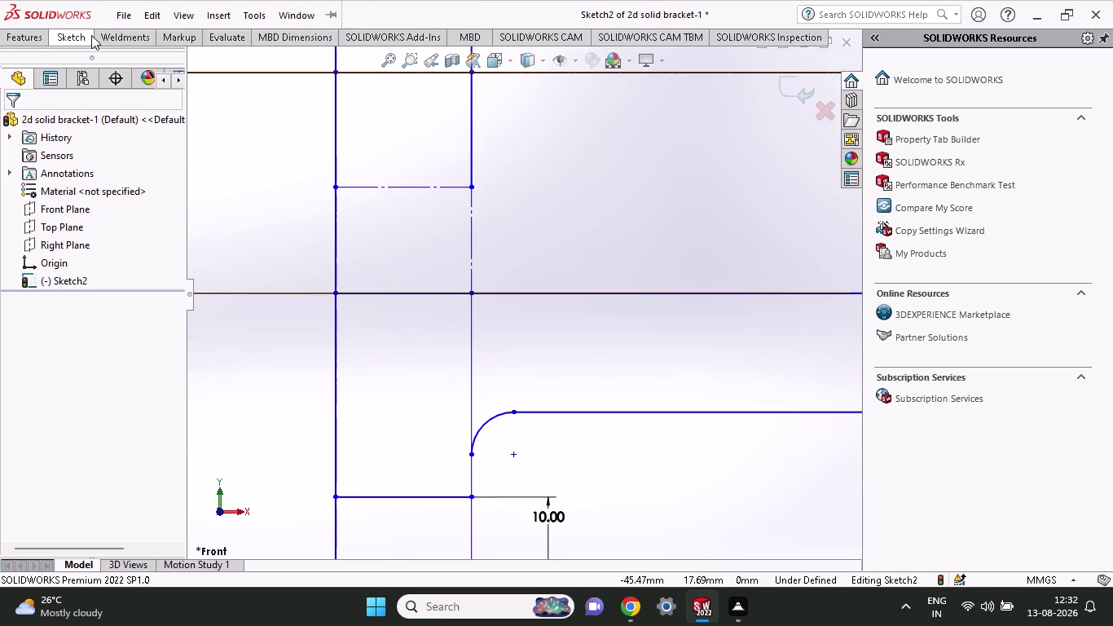
Draw a vertical line from the lower corner point up to the lower fillet's end.
click(73, 38)
click(106, 60)
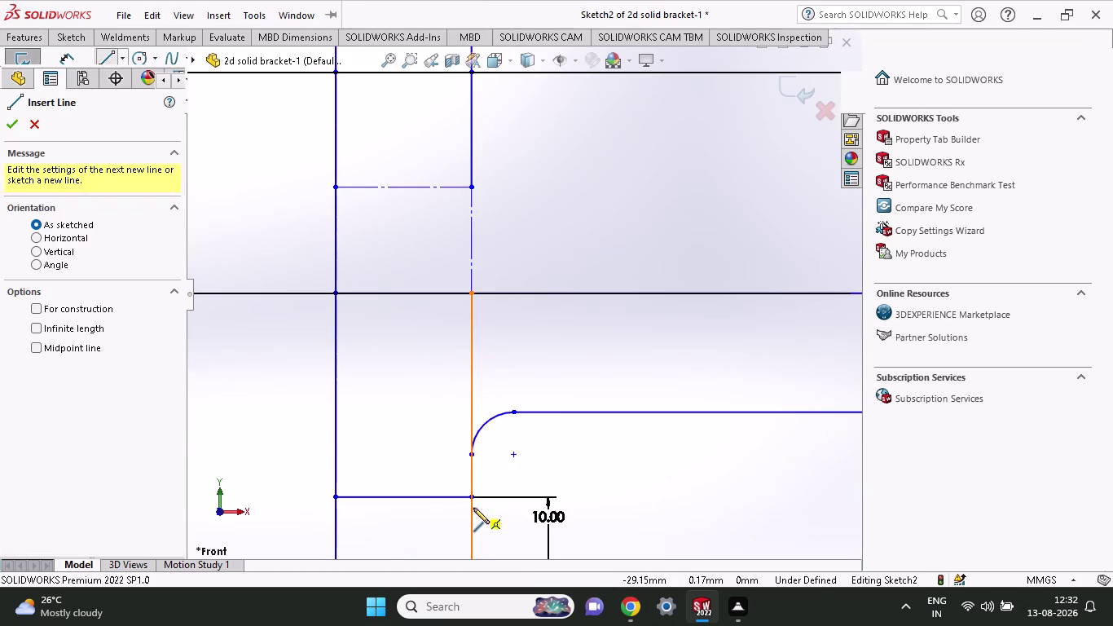
click(467, 496)
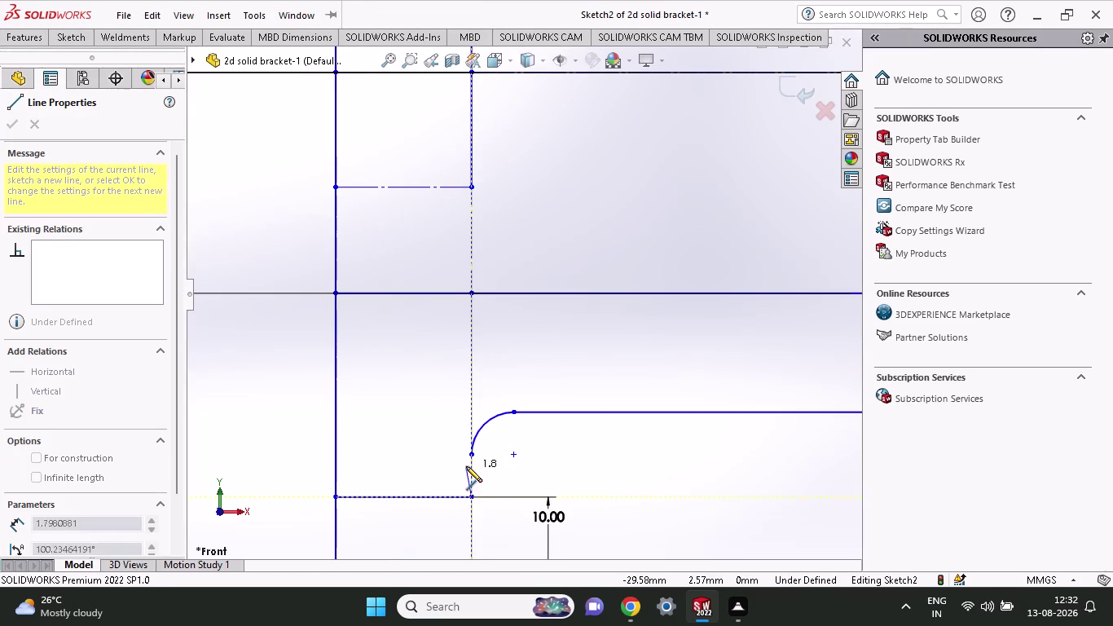
click(468, 454)
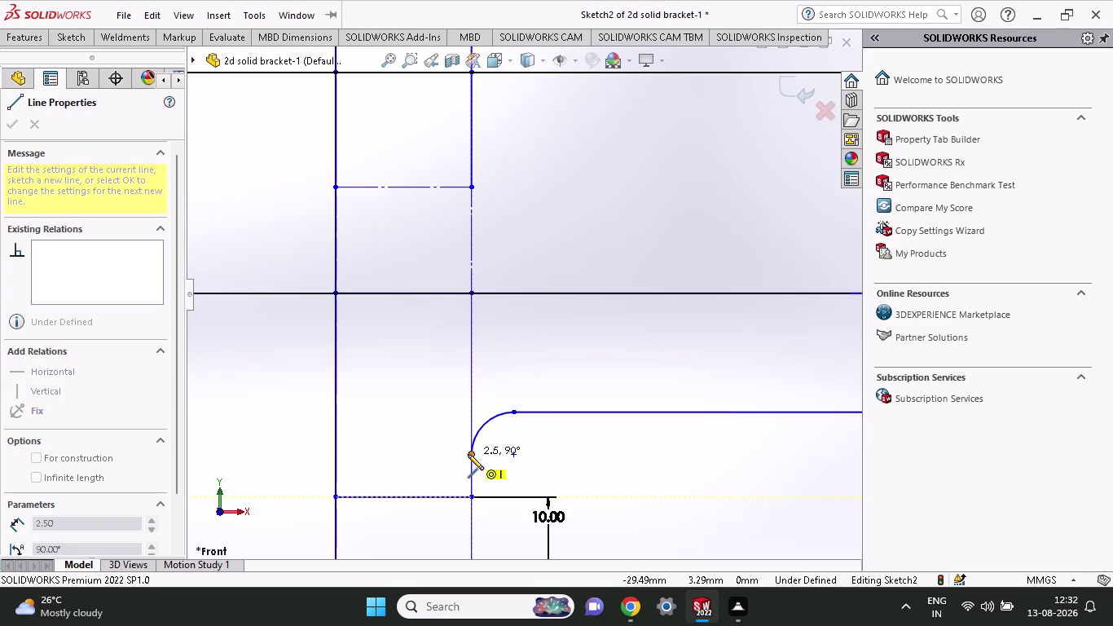
key(Escape)
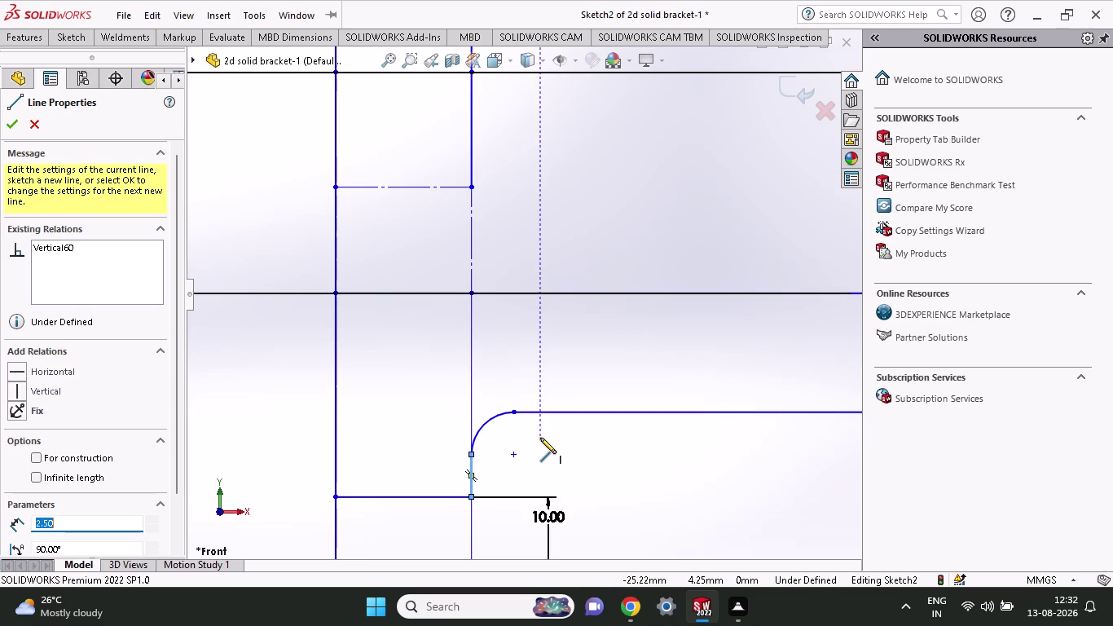
key(Escape)
scroll(up, 3)
scroll(up, 3)
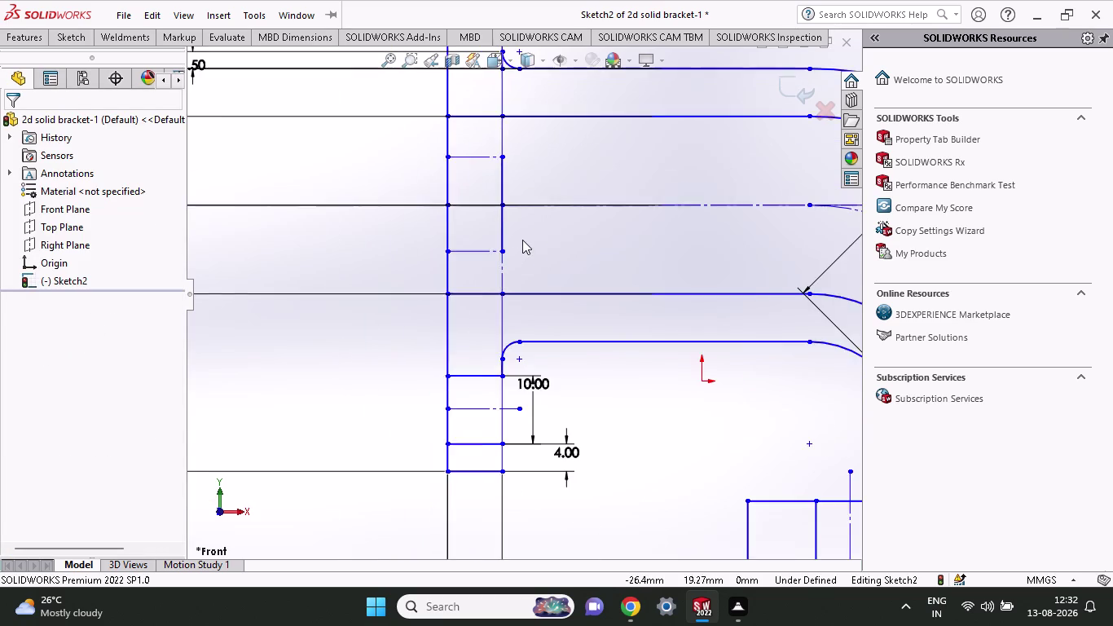
scroll(up, 3)
scroll(up, 3)
Nudge 78 left, drop 30 lower near the profile, and move 20 above the profile.
scroll(up, 3)
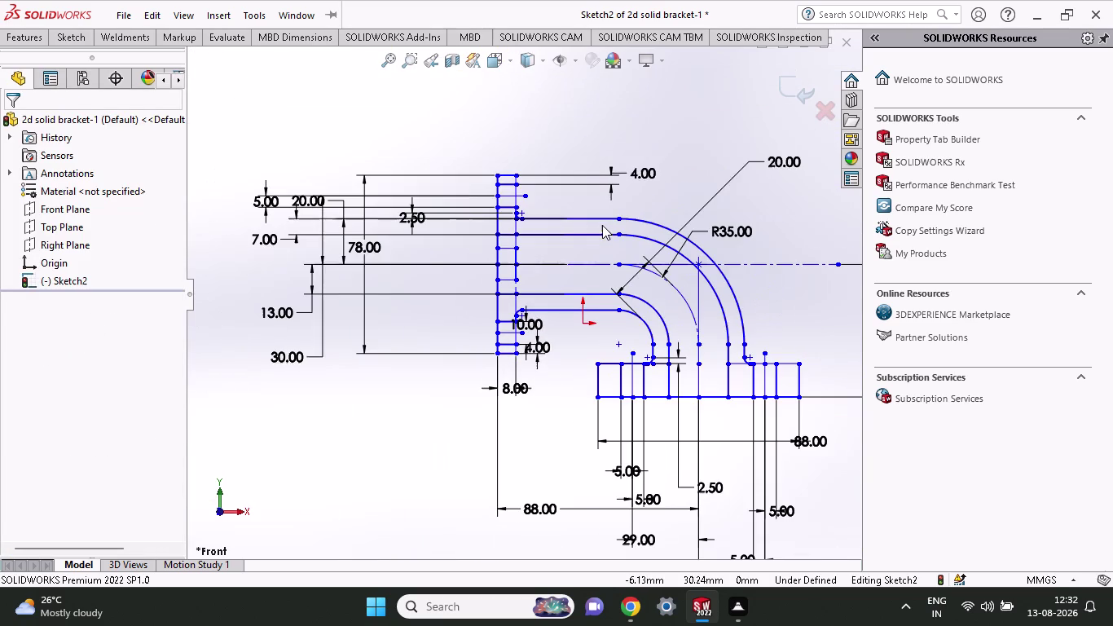
drag(362, 247, 350, 249)
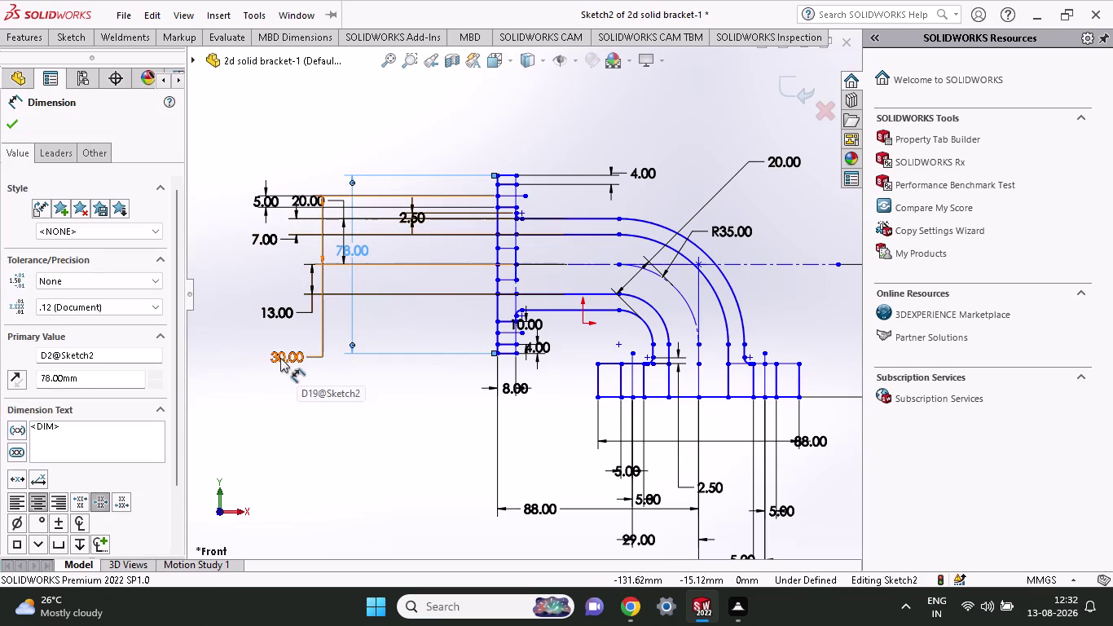
drag(280, 358, 380, 377)
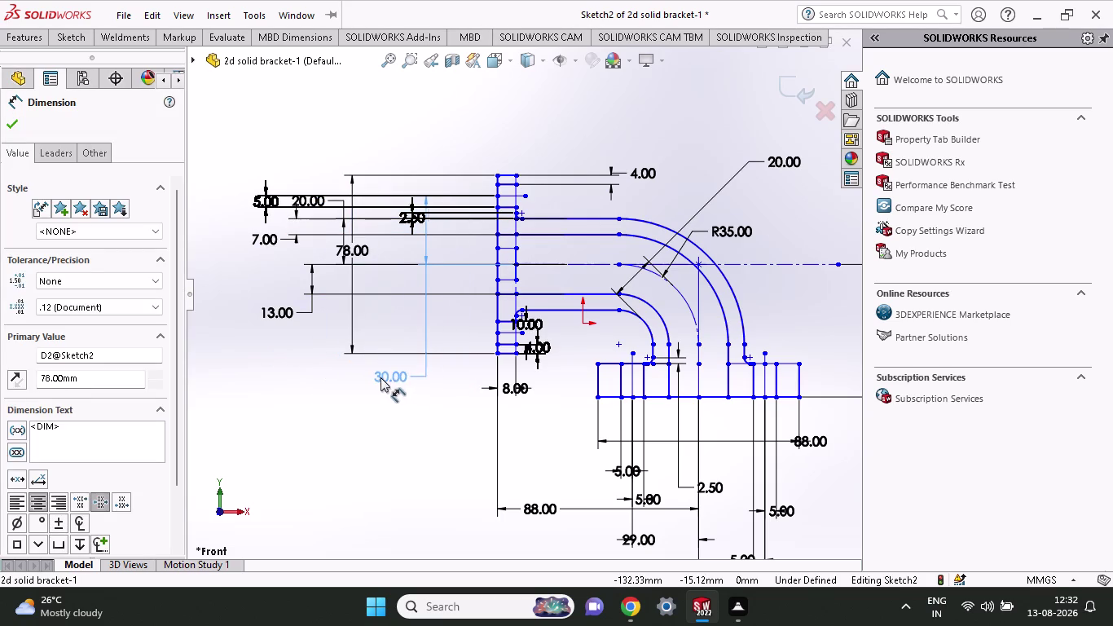
drag(380, 378, 367, 375)
drag(303, 199, 322, 181)
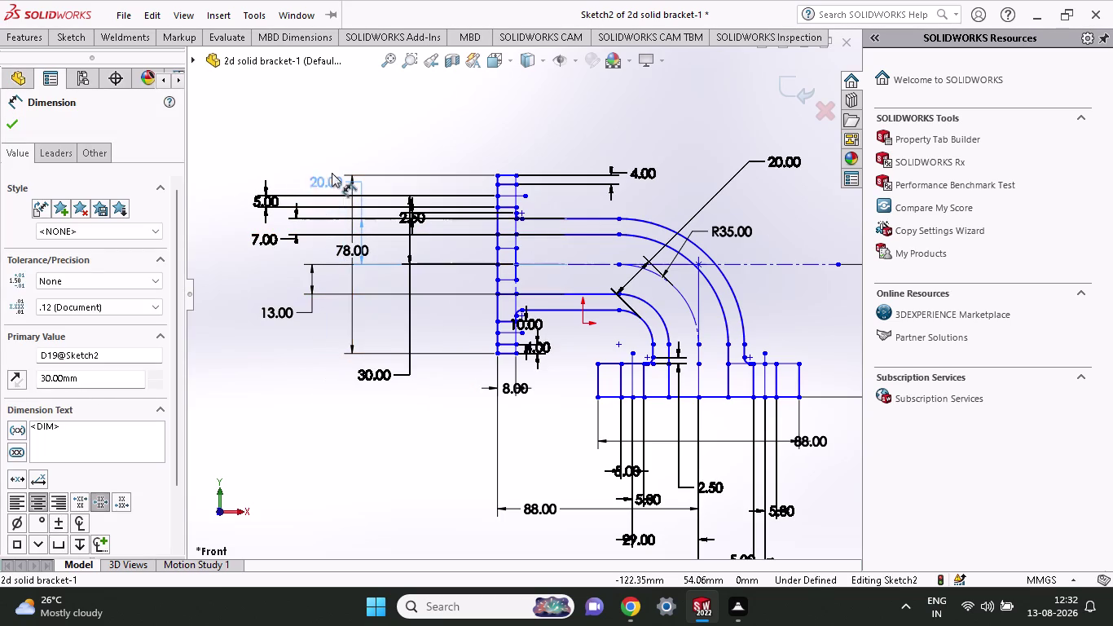
drag(322, 181, 394, 142)
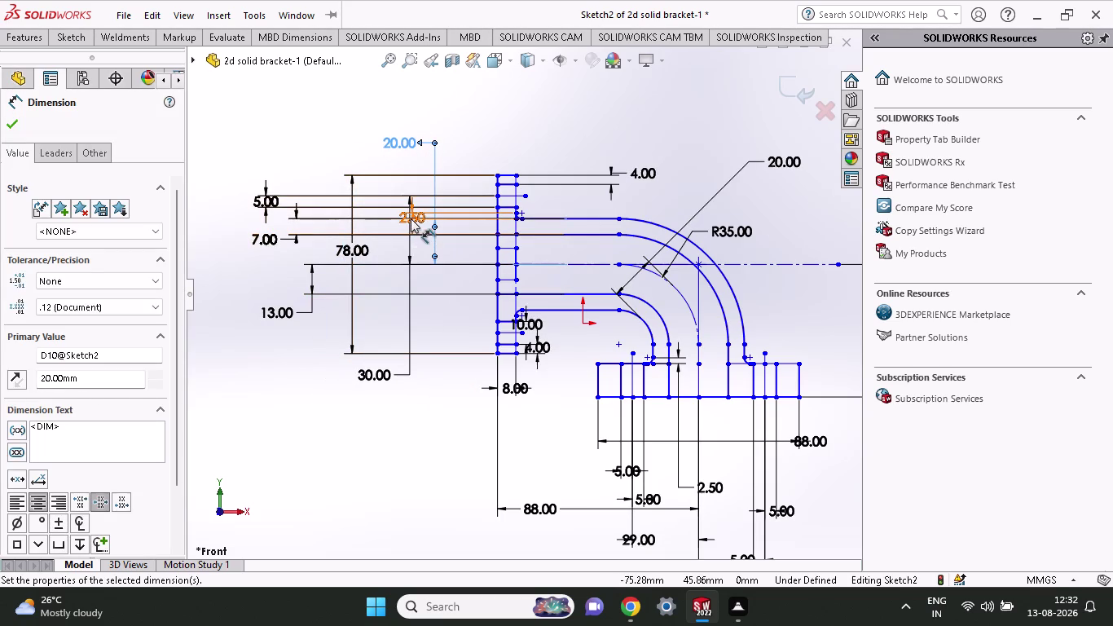
Place the 2.5 dimension beside the 20 and the 5 dimension just below it.
drag(411, 218, 459, 162)
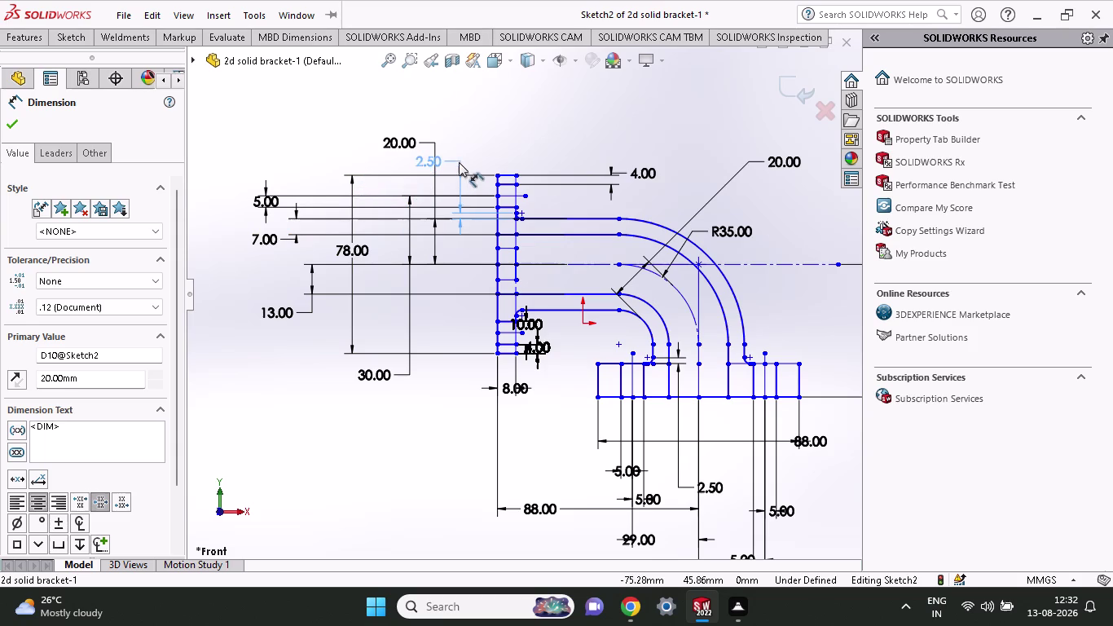
drag(459, 162, 424, 157)
drag(424, 157, 438, 133)
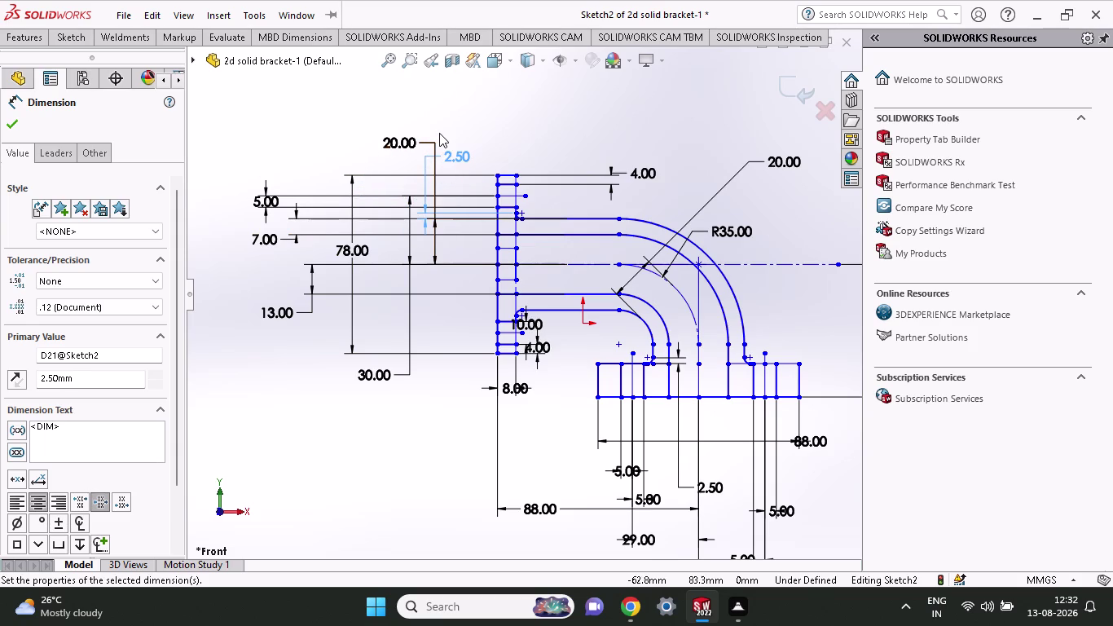
drag(438, 132, 441, 132)
drag(257, 199, 389, 132)
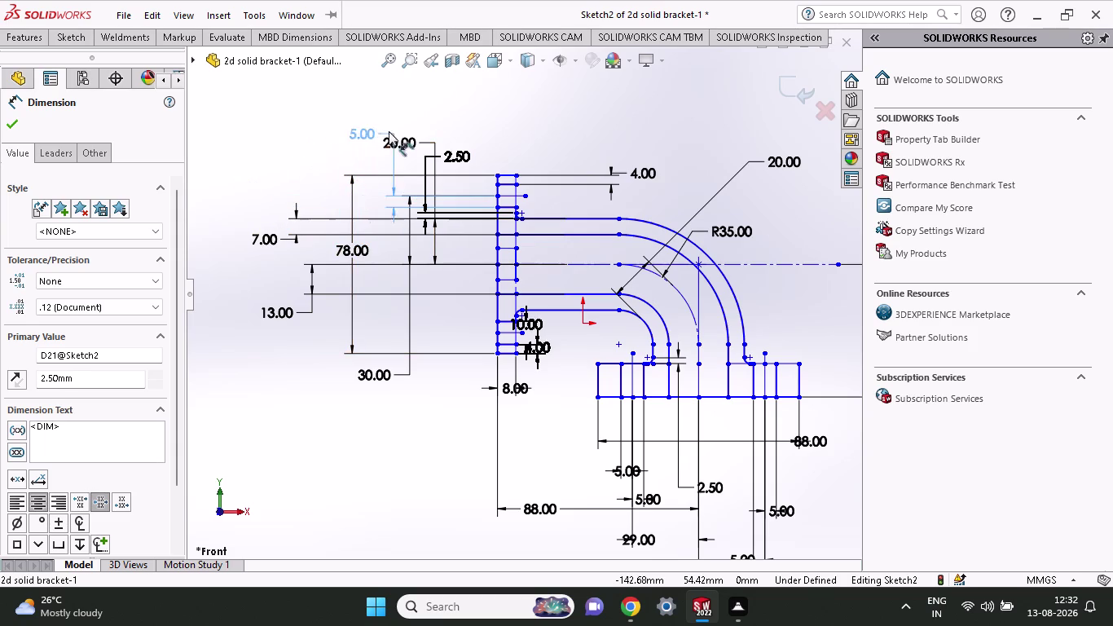
drag(388, 132, 411, 161)
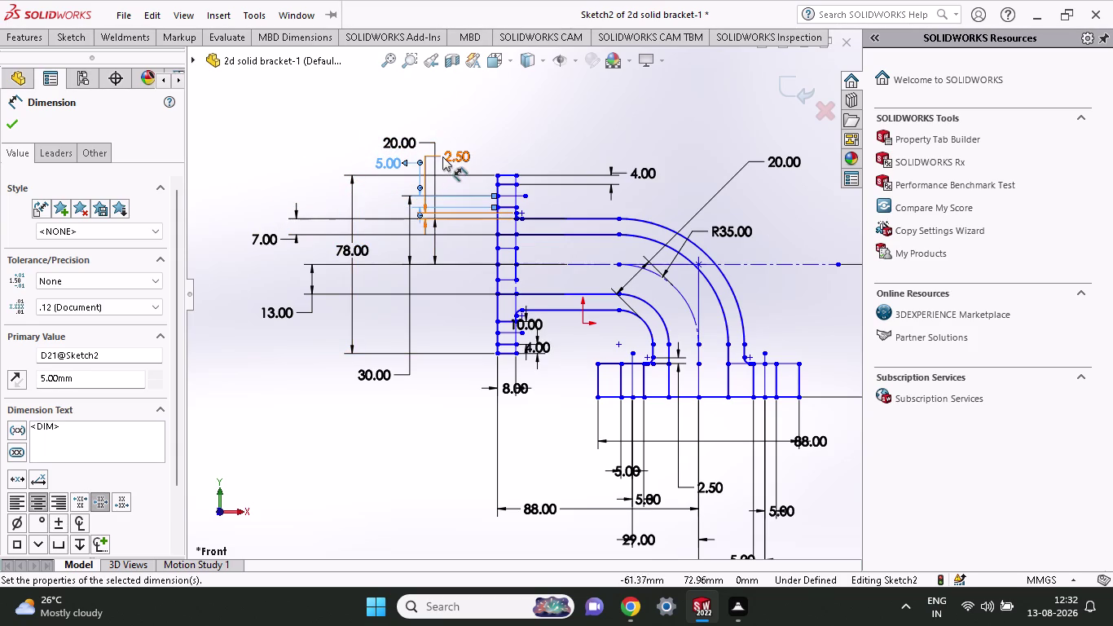
Place the 7 dimension below the 5 and the 13 closer to the profile.
drag(276, 242, 343, 212)
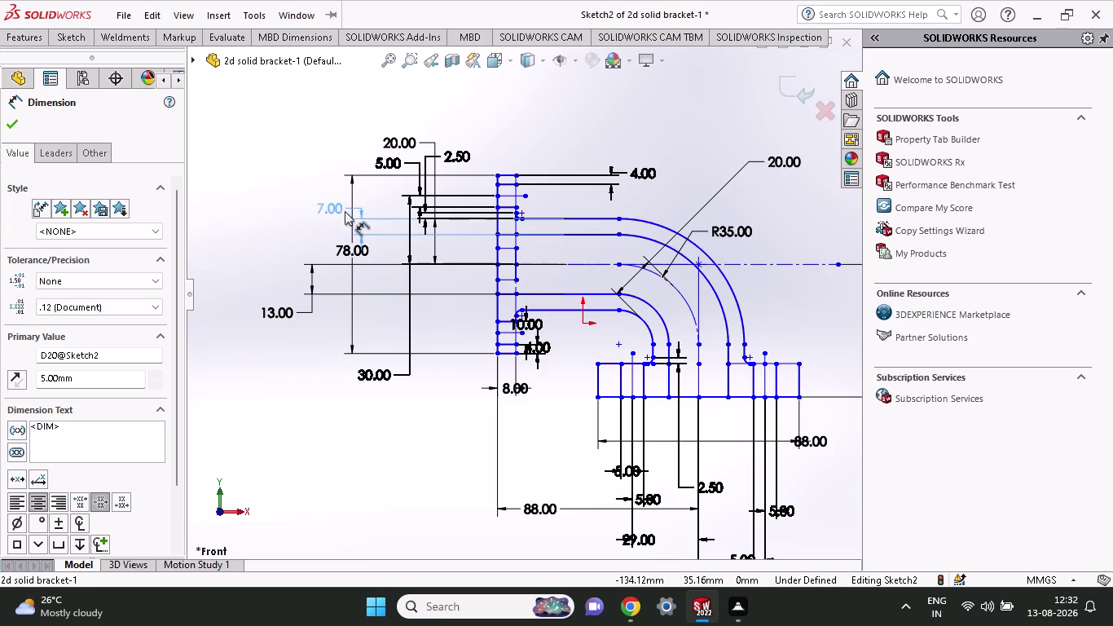
drag(343, 211, 384, 191)
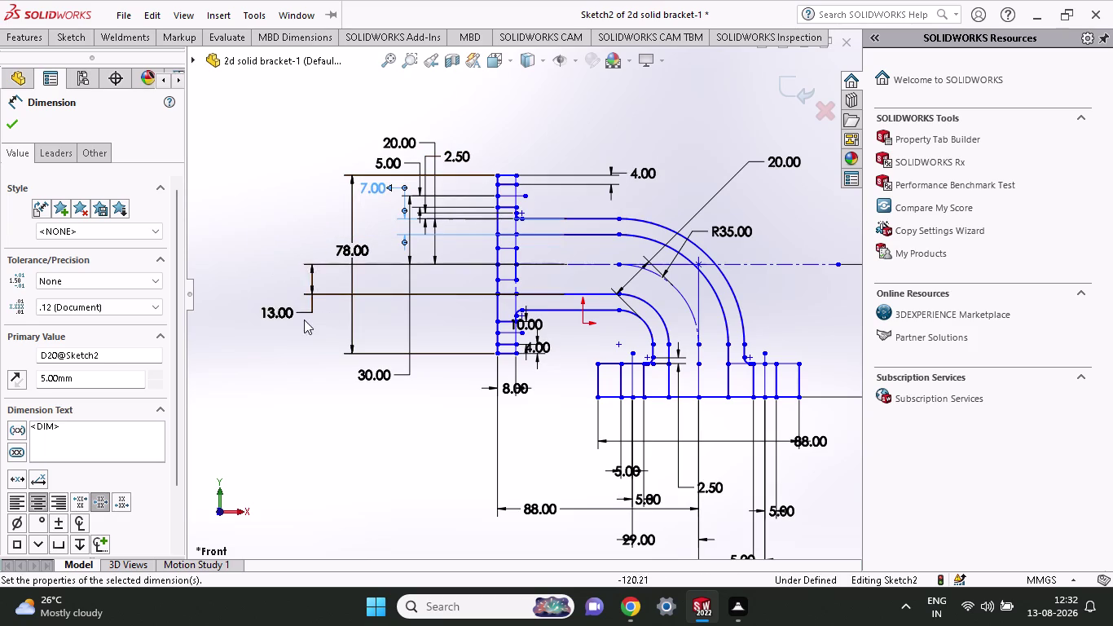
drag(284, 314, 378, 326)
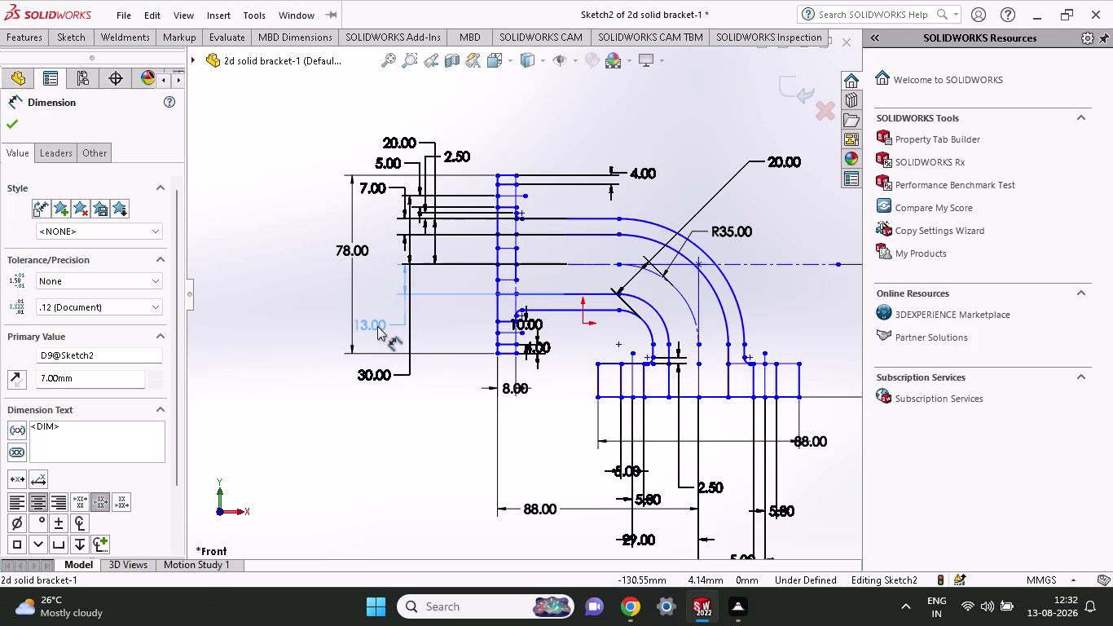
drag(377, 326, 379, 328)
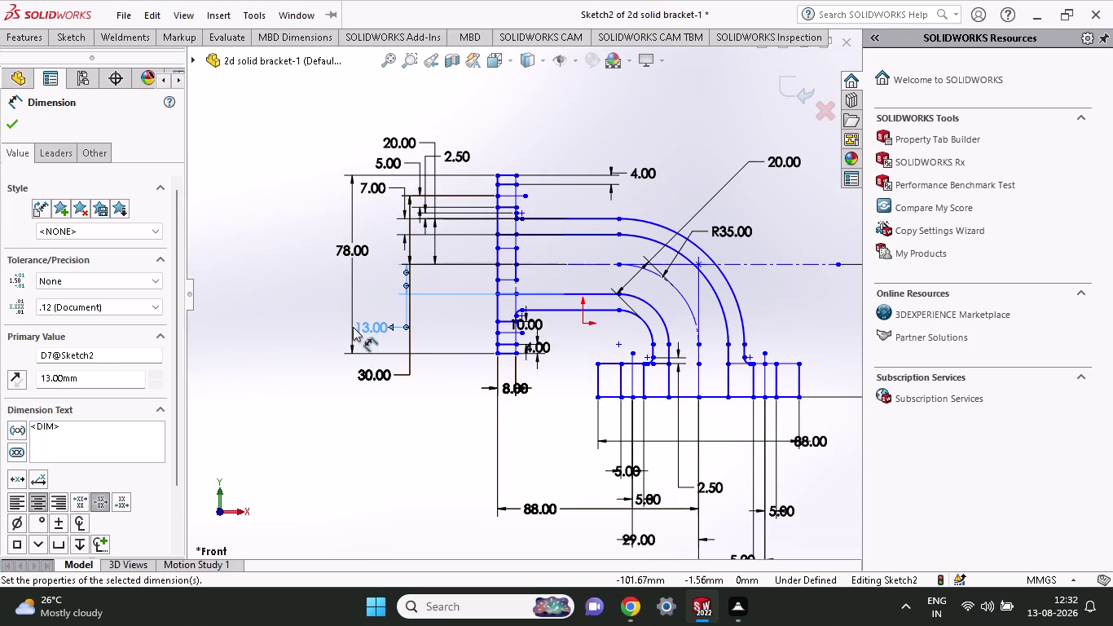
click(439, 440)
Move 10.00 beside 13.00, 4.00 below 30.00, and the small 5.00 out left.
scroll(up, 3)
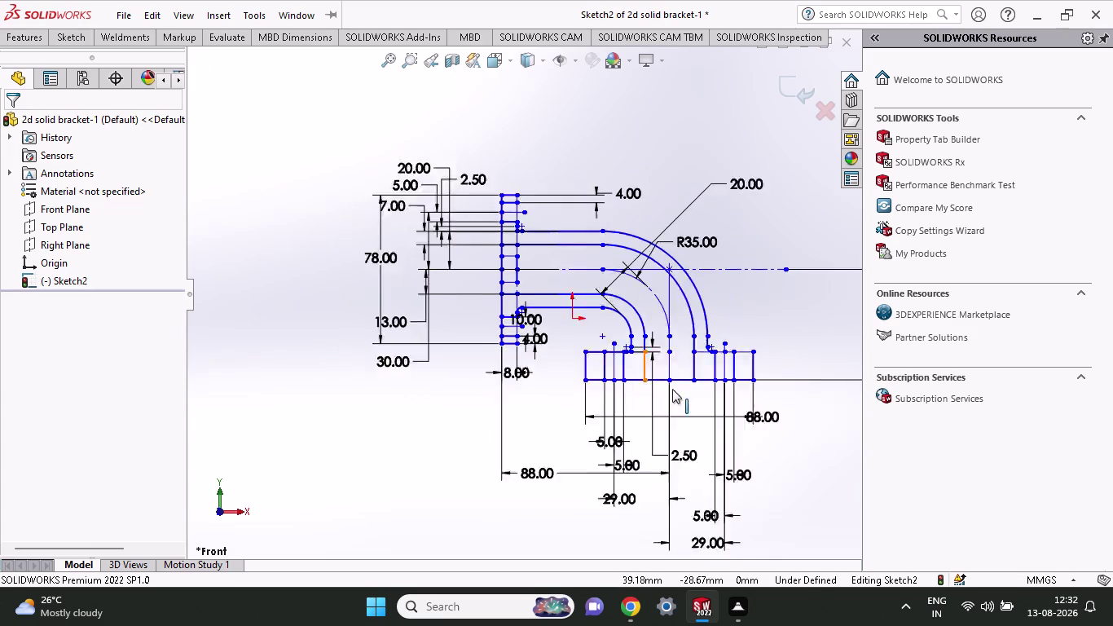
scroll(up, 3)
scroll(up, 3)
scroll(down, 3)
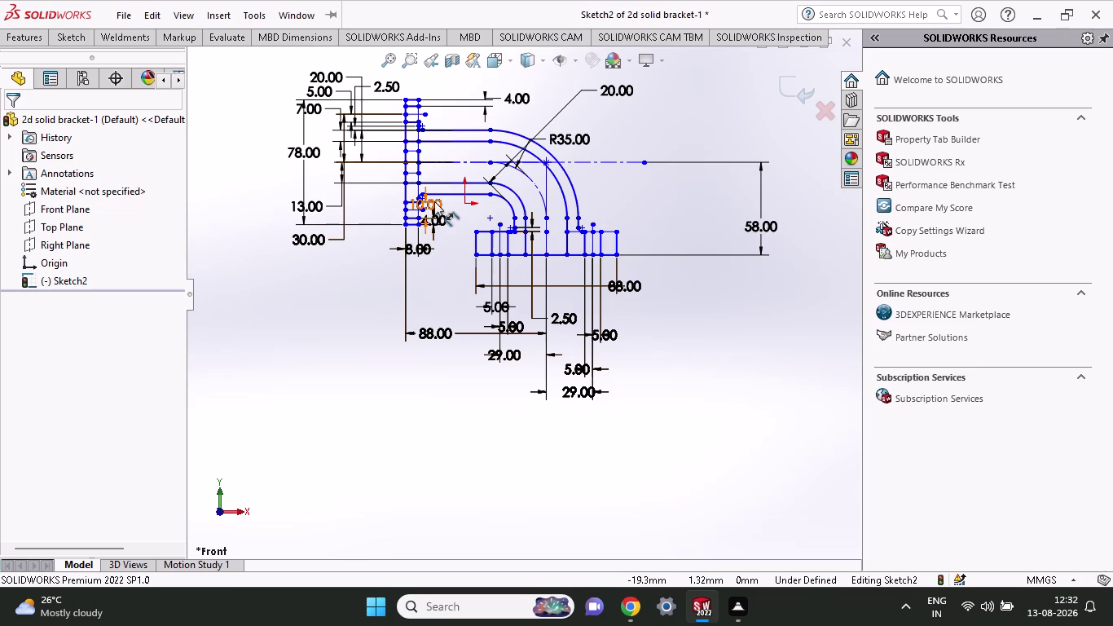
drag(435, 201, 370, 204)
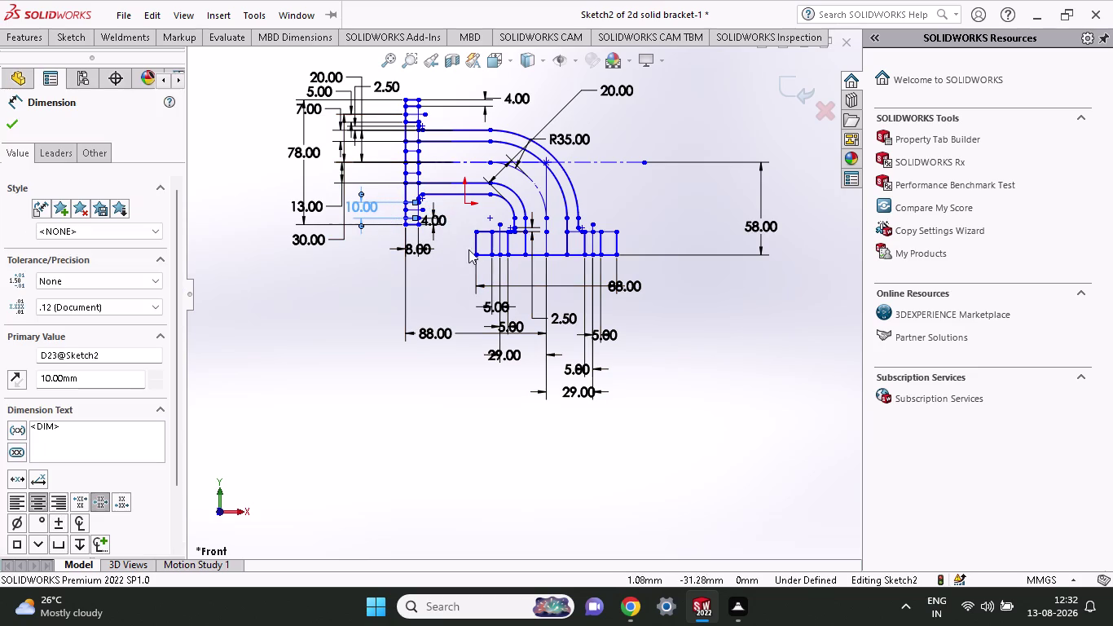
drag(432, 223, 358, 270)
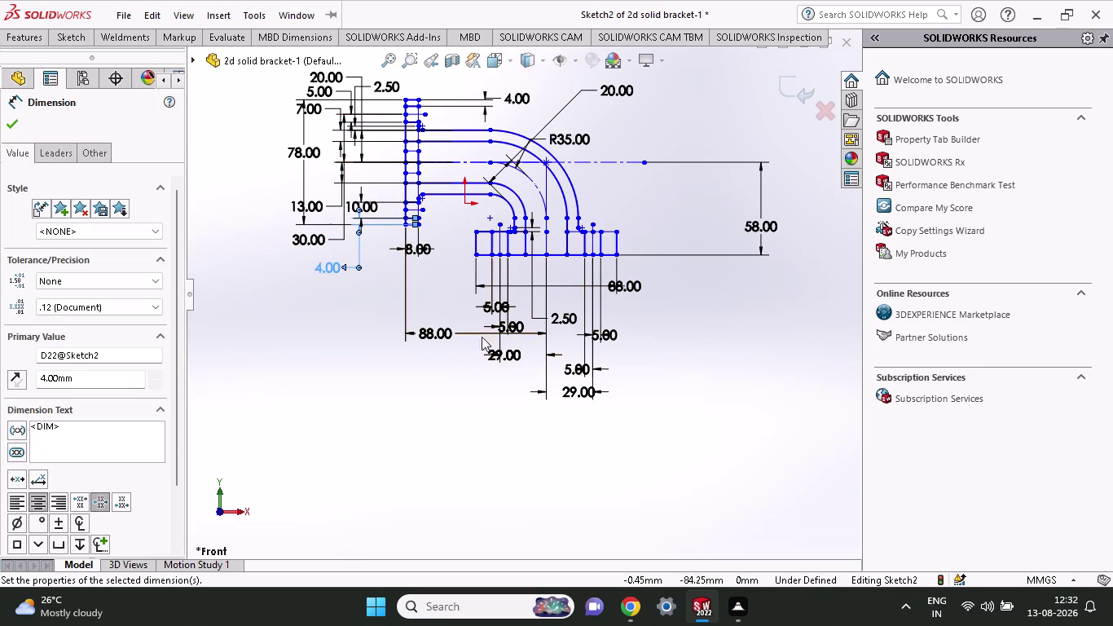
drag(486, 309, 368, 328)
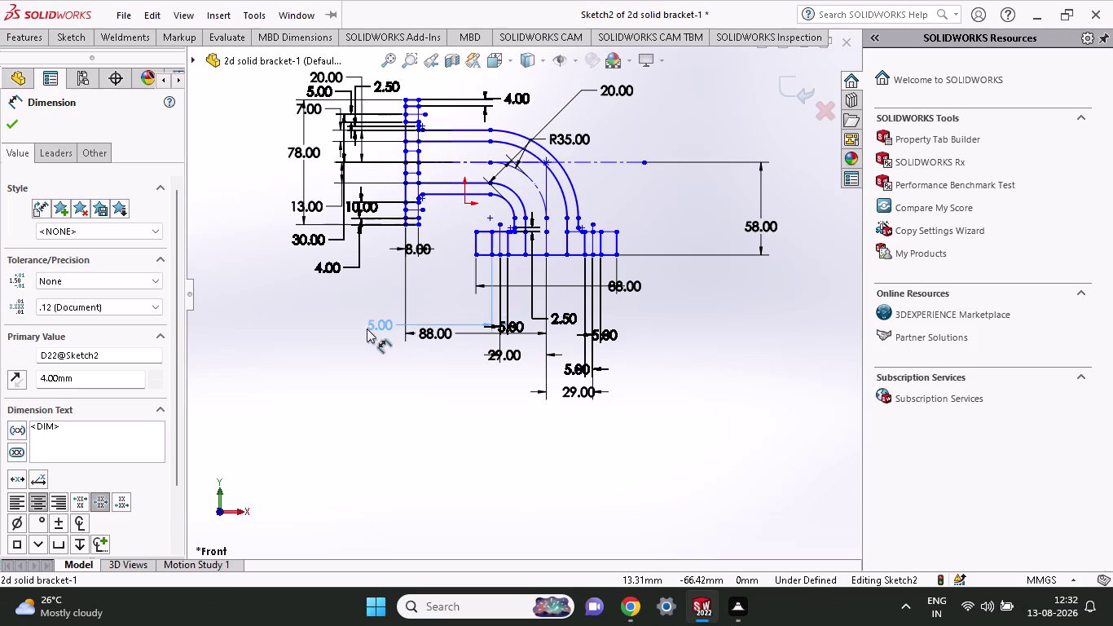
drag(369, 328, 365, 330)
click(364, 330)
drag(367, 327, 361, 302)
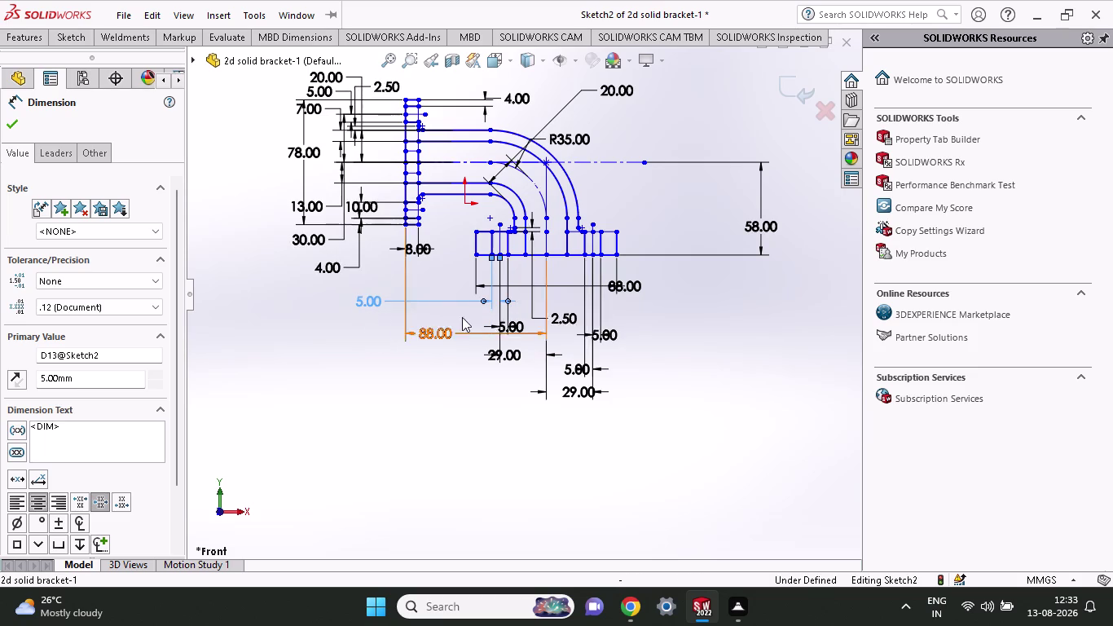
Move the 88.00 base width below the others, with 29.00 and 5.00 out right.
drag(605, 286, 668, 282)
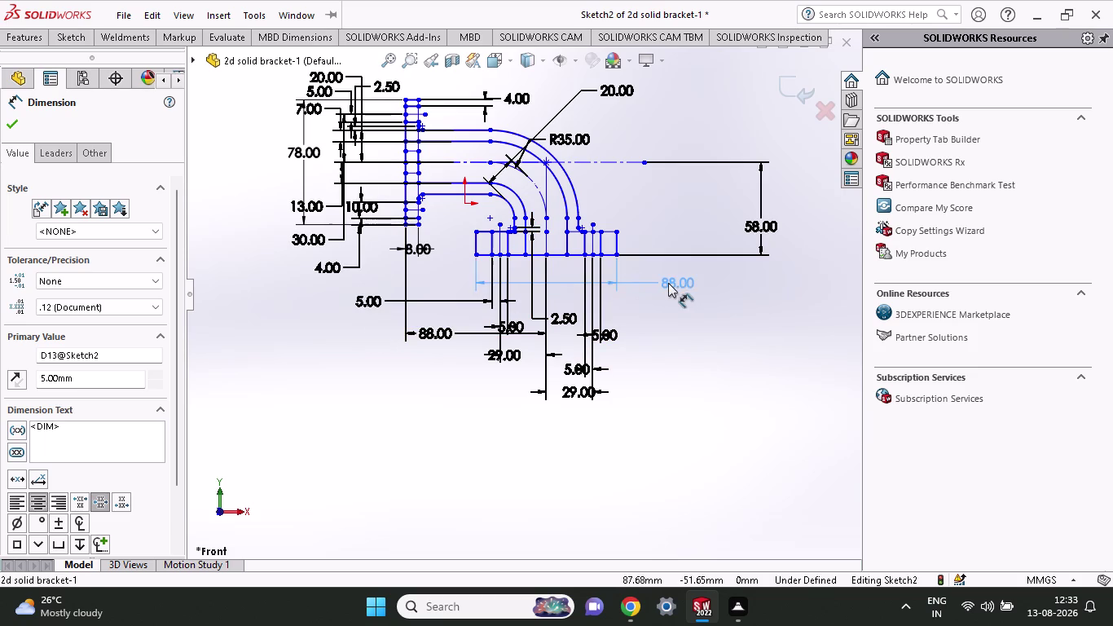
drag(668, 283, 694, 412)
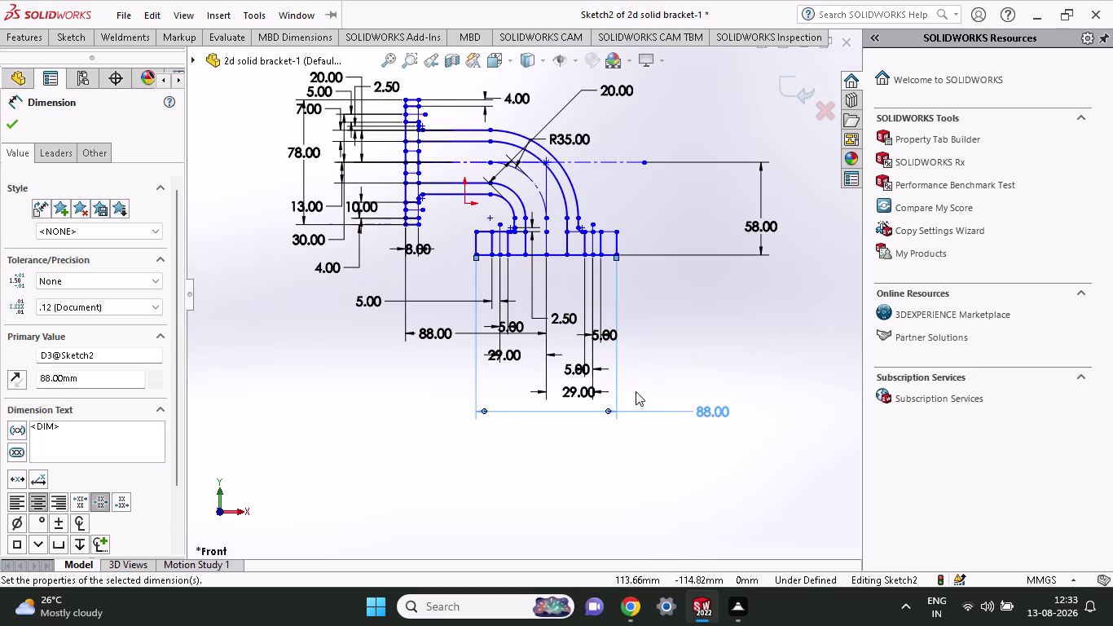
drag(588, 396, 687, 287)
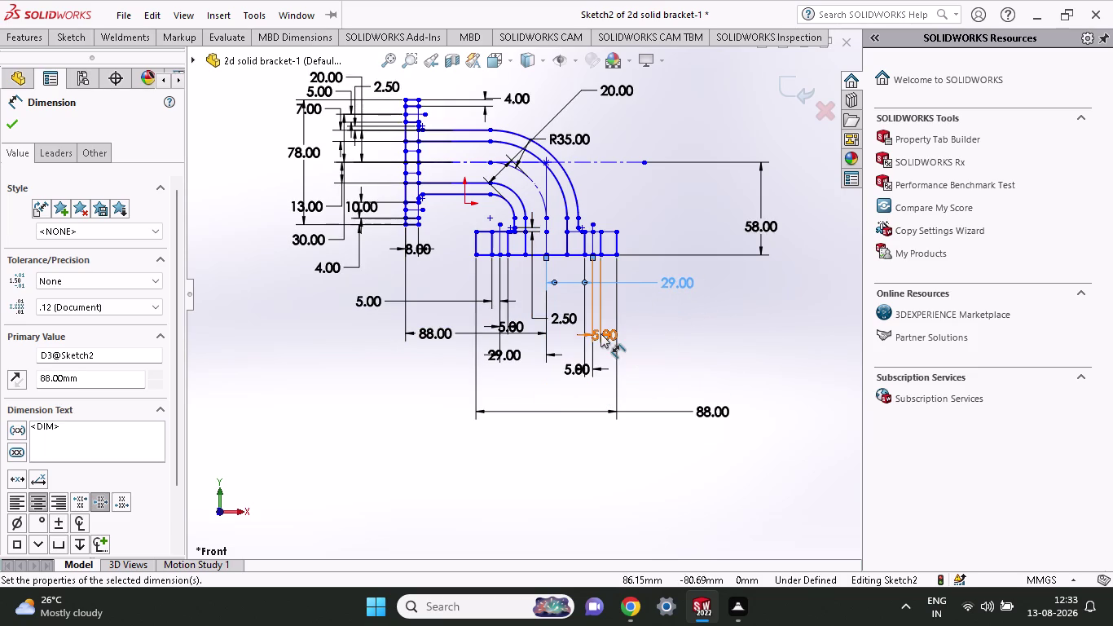
drag(600, 333, 668, 301)
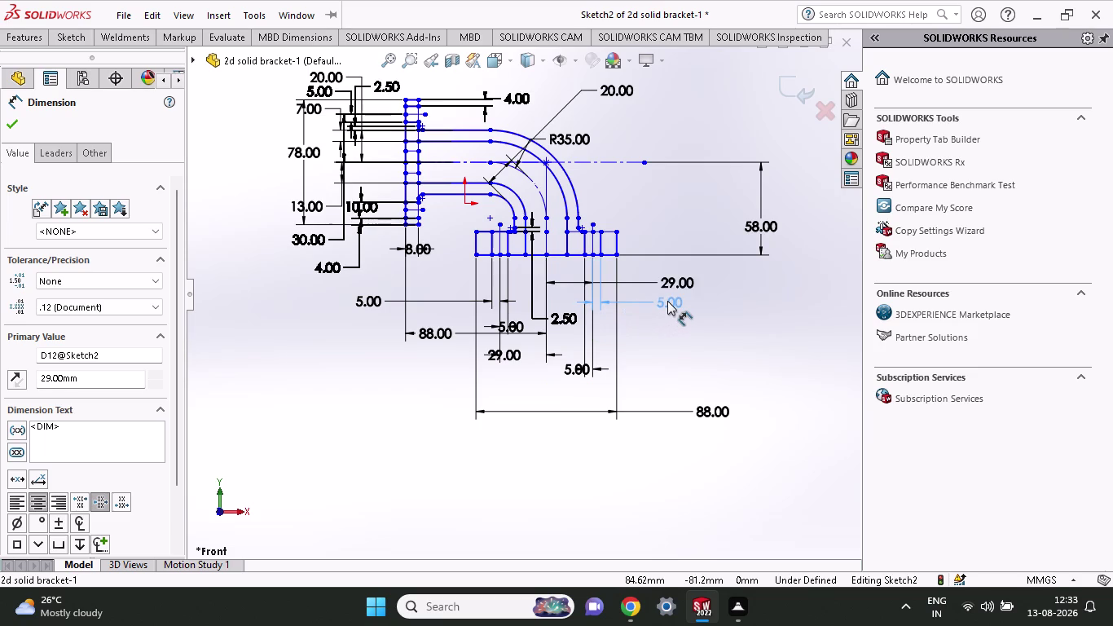
drag(667, 300, 669, 299)
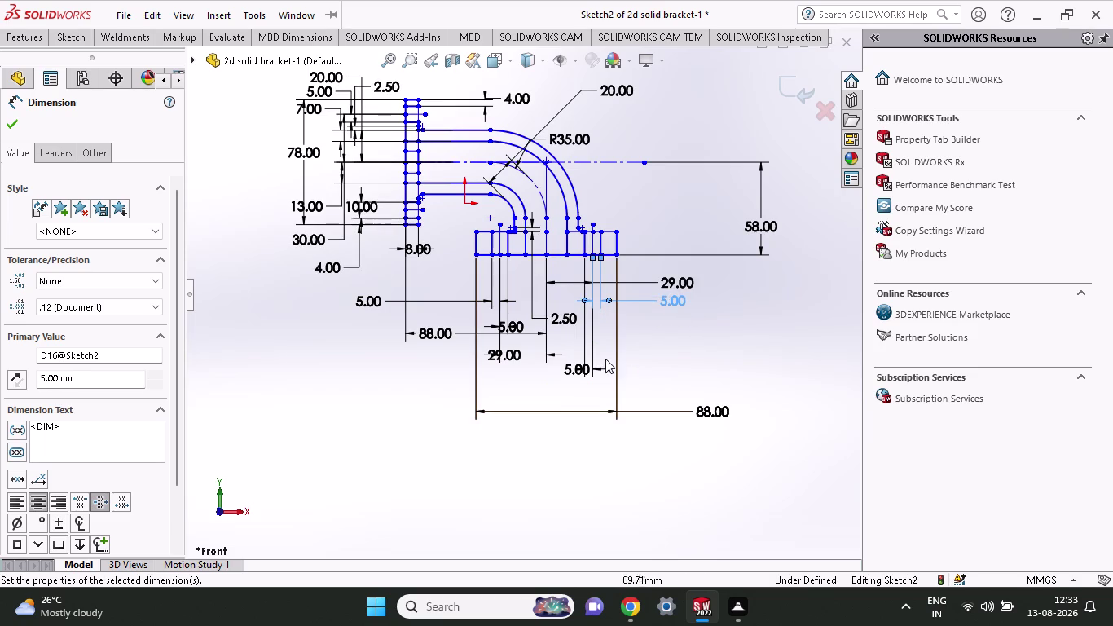
drag(561, 322, 668, 323)
click(669, 323)
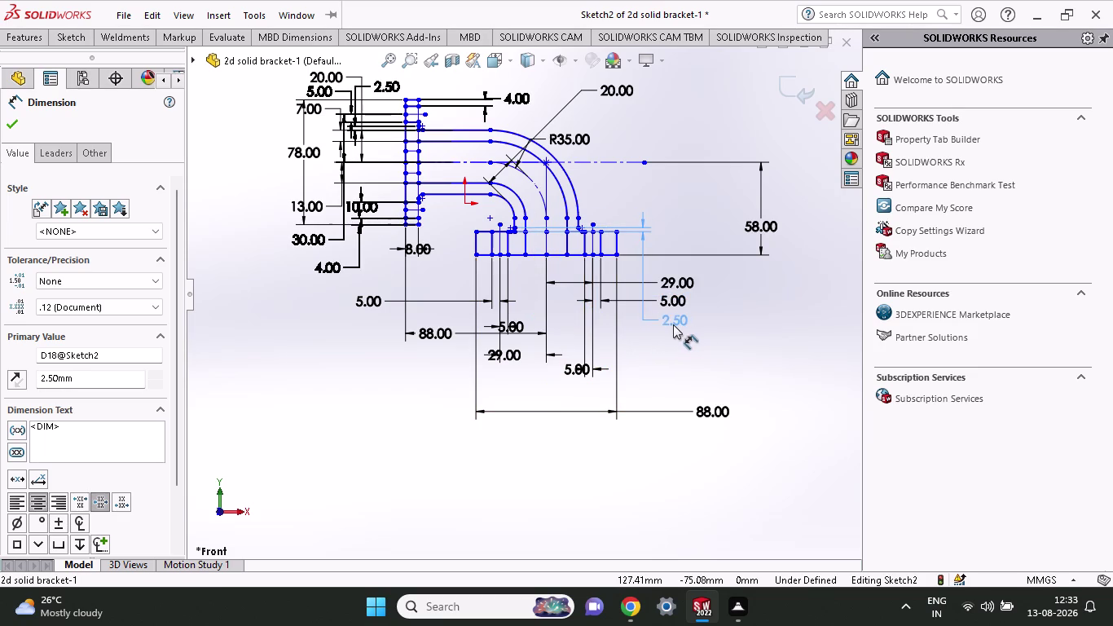
Reposition the 2.50, 29.00 and lower 5.00 dimensions near the 88.00 dimension.
drag(505, 357, 434, 357)
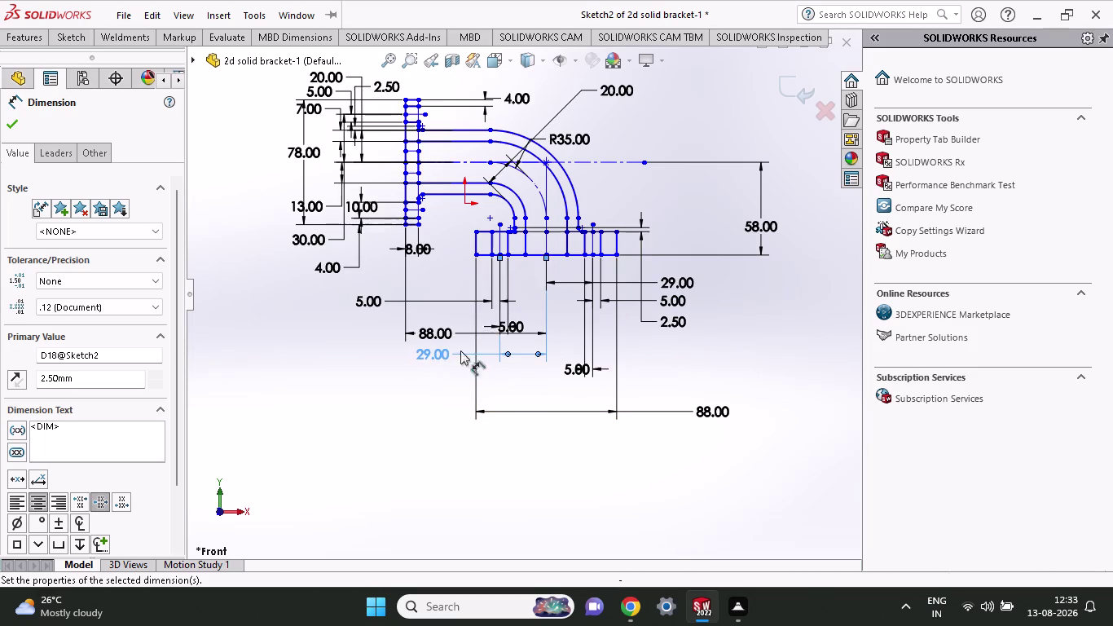
drag(502, 325, 420, 314)
drag(585, 364, 451, 377)
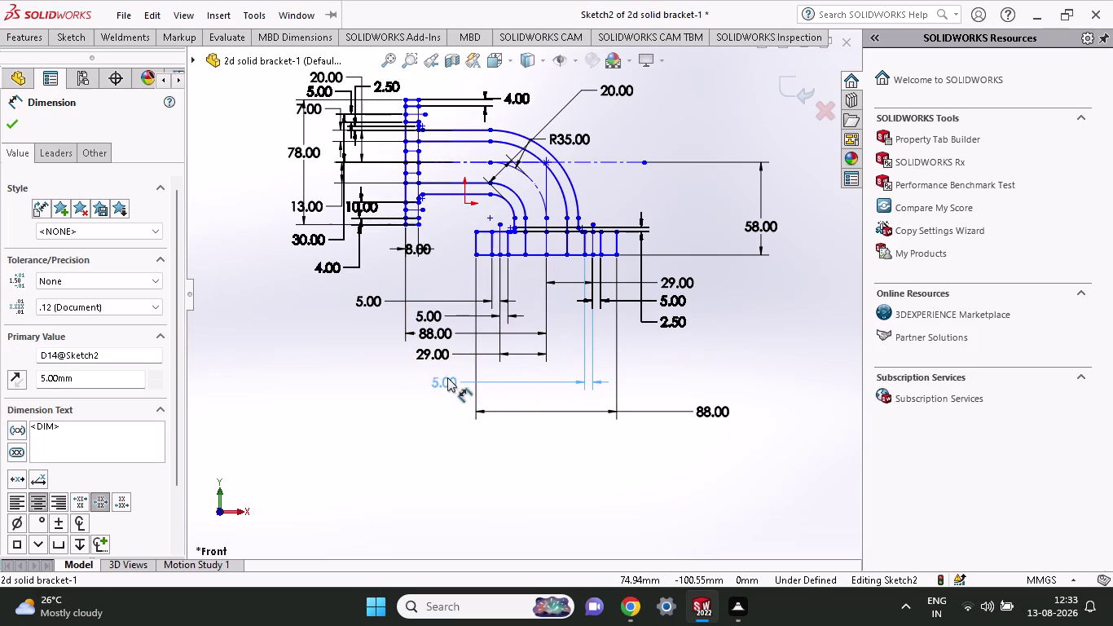
drag(451, 377, 436, 371)
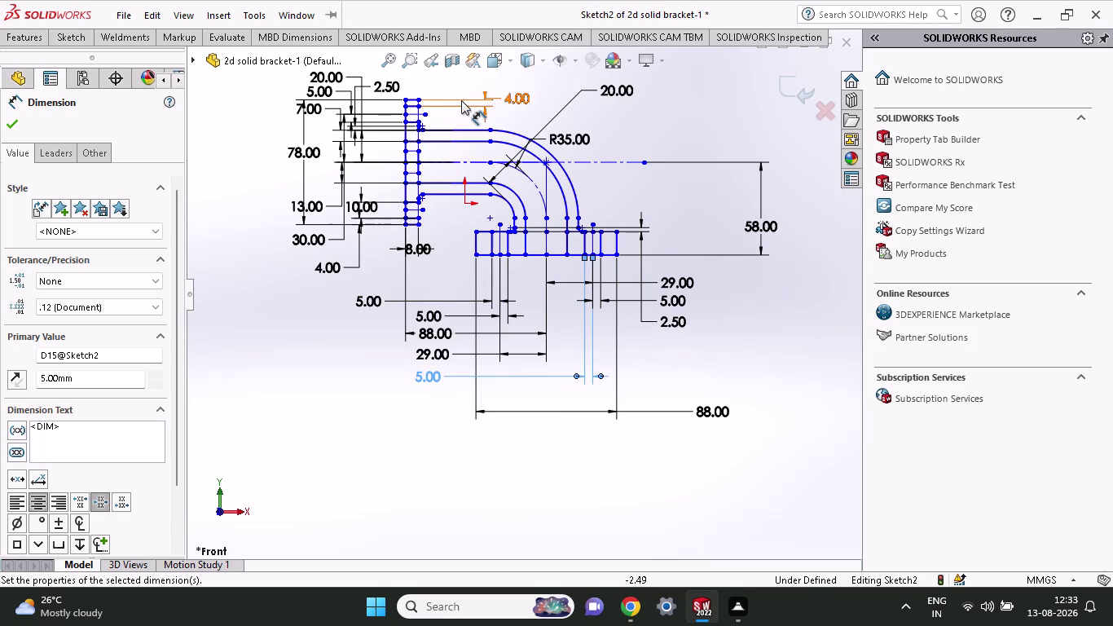
scroll(up, 3)
scroll(down, 3)
Place 2.50 above the 20.00 dimension and 10.00 below the 13.00 dimension.
scroll(down, 3)
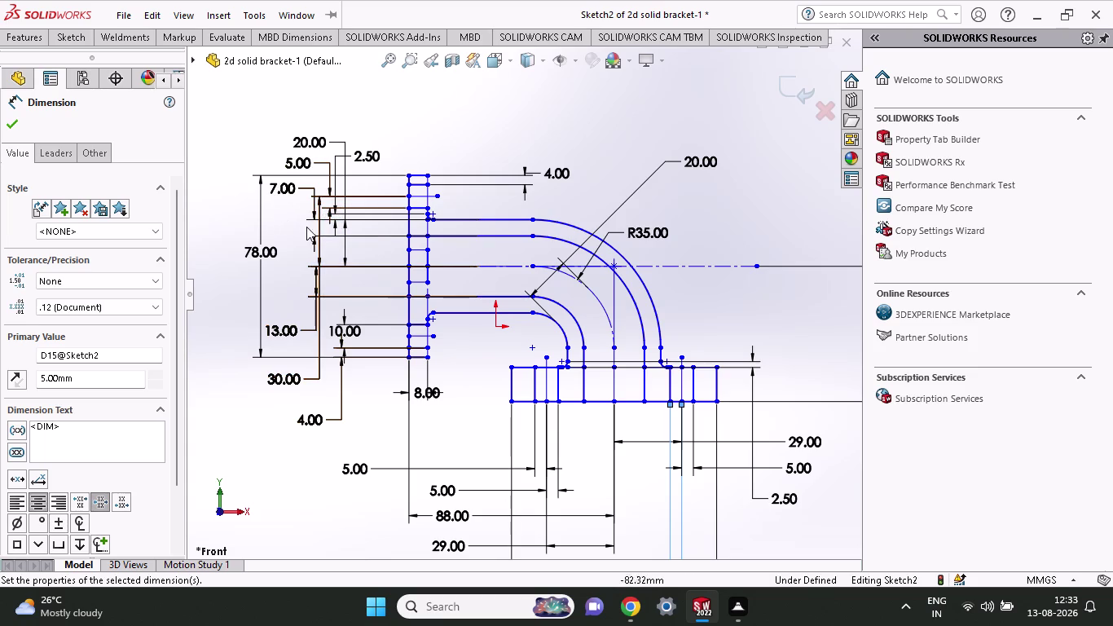
drag(363, 151, 352, 128)
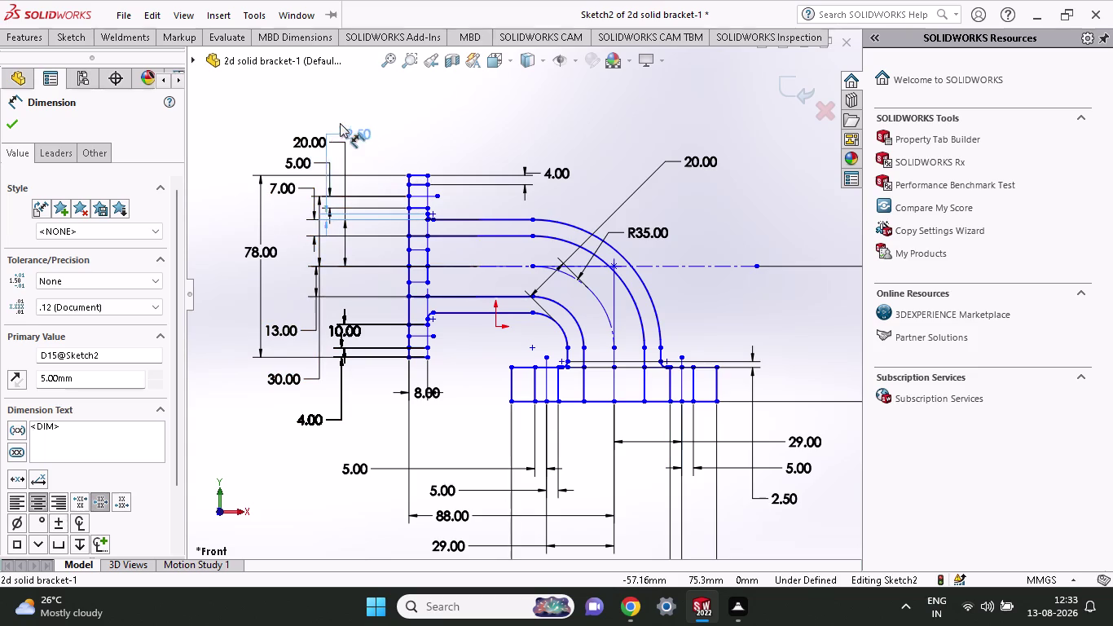
drag(352, 128, 296, 117)
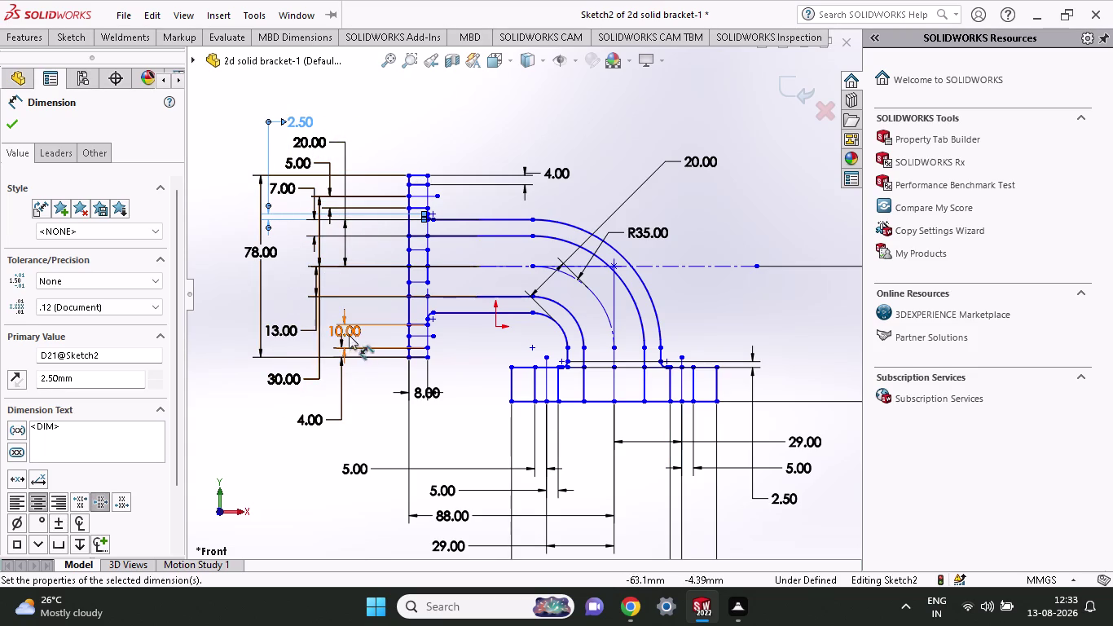
drag(346, 329, 323, 348)
drag(305, 424, 281, 402)
scroll(up, 3)
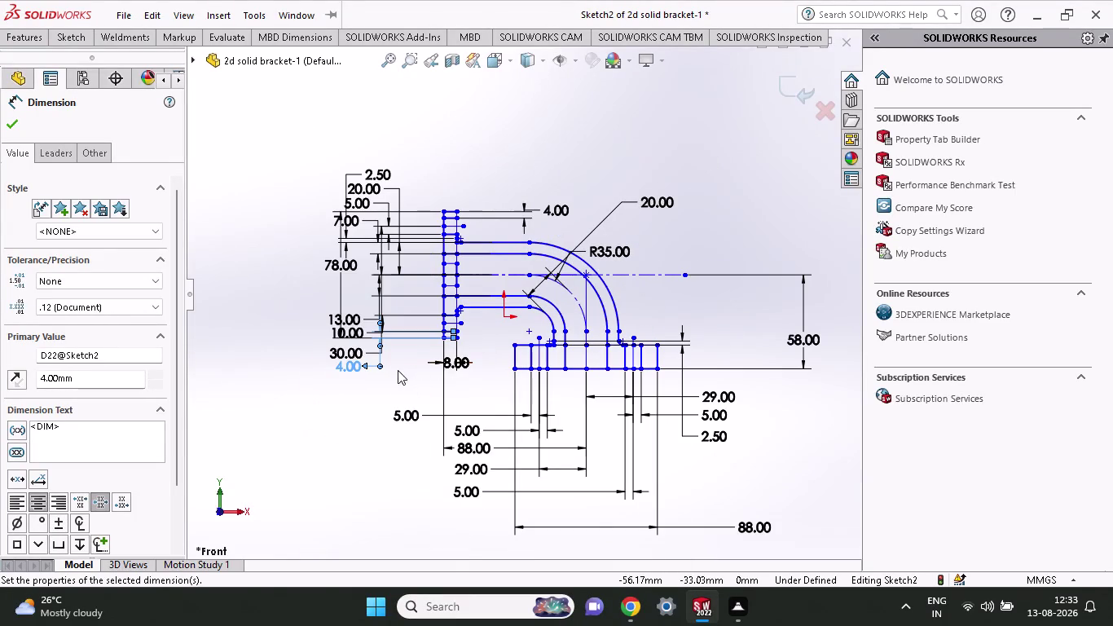
Move 4.00 just under 30.00 and 8.00 above the profile.
drag(452, 368, 432, 213)
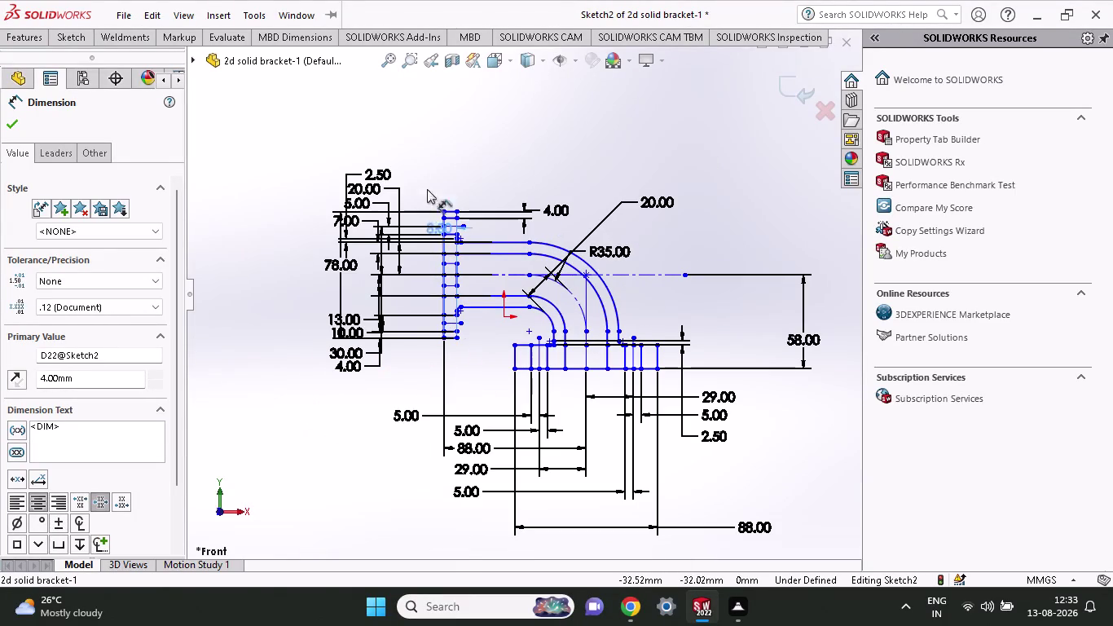
drag(432, 213, 451, 145)
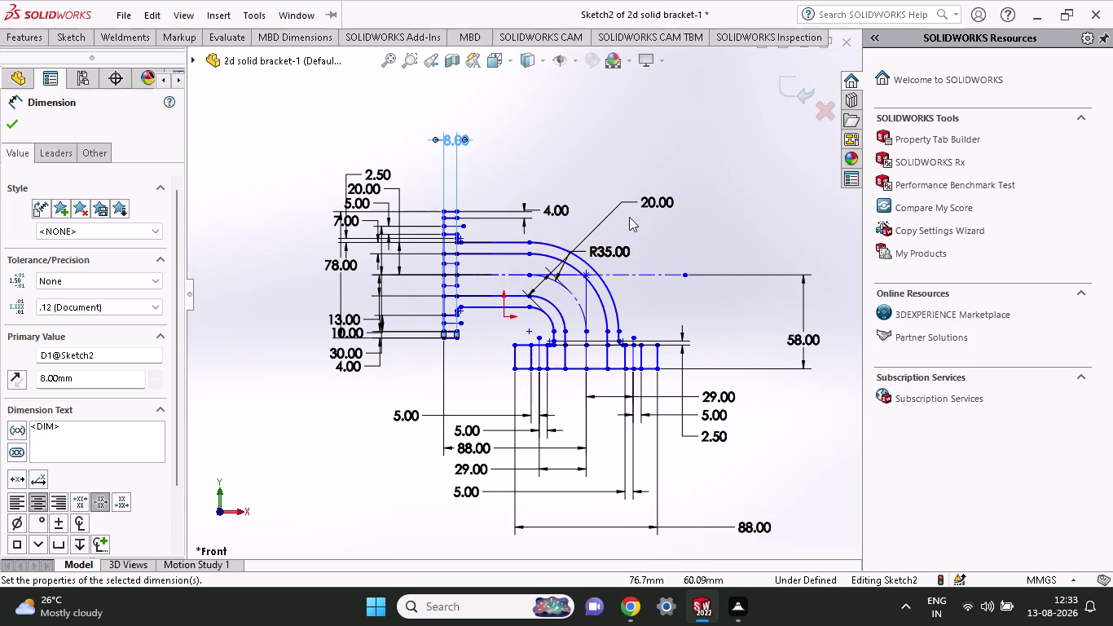
drag(552, 208, 532, 208)
click(522, 208)
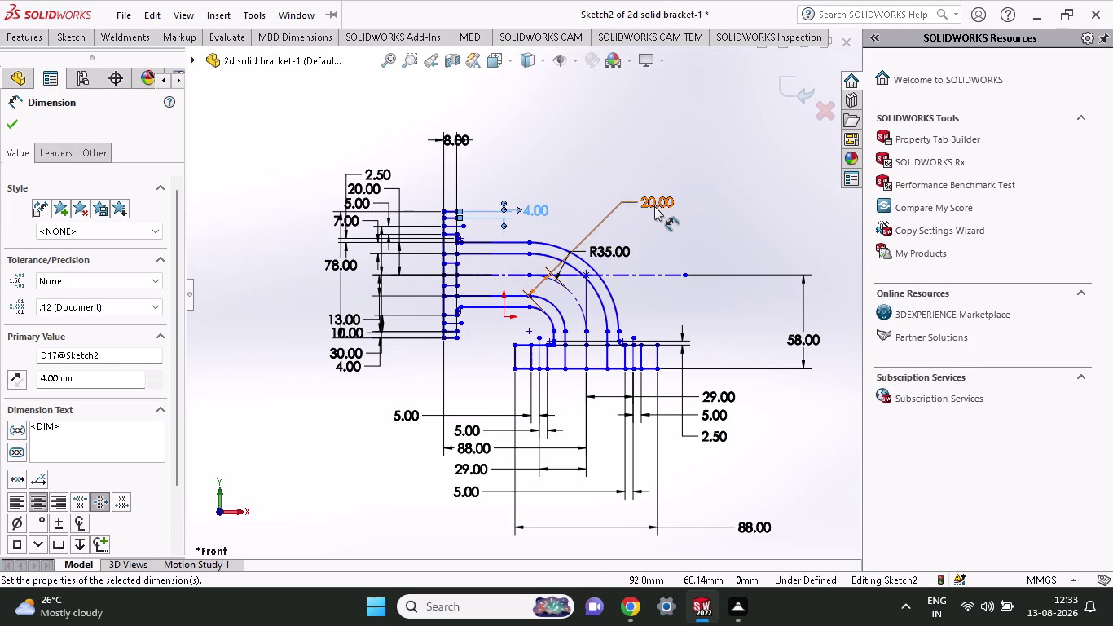
Move the top 4.00 right, the 20.00 arc dimension outward, and R35.00 above the arc.
drag(613, 252, 613, 230)
drag(613, 210, 631, 192)
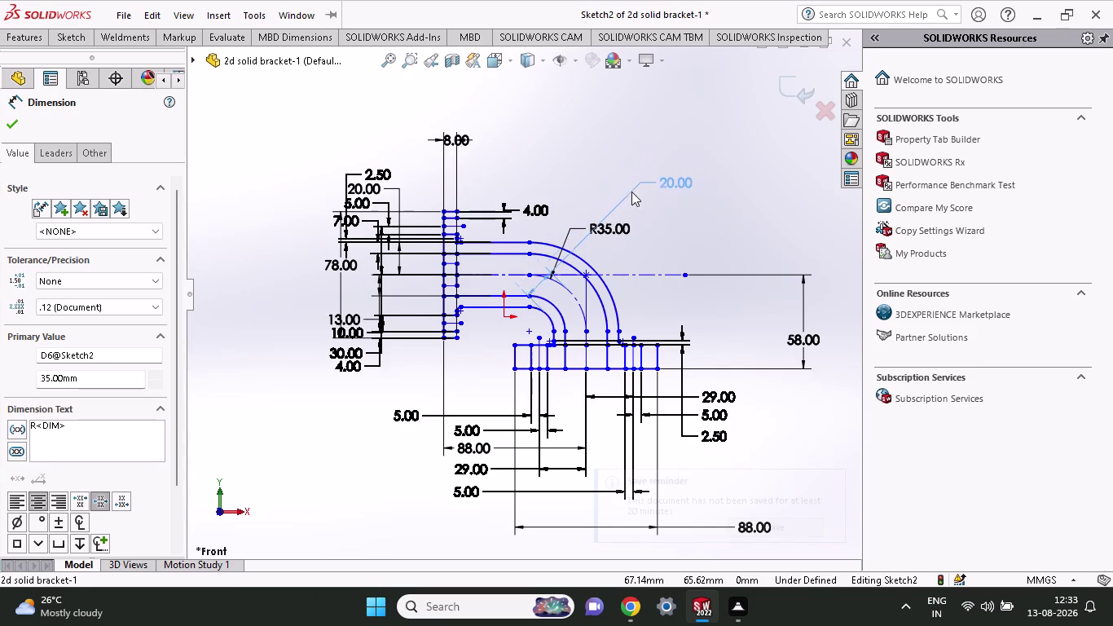
drag(632, 192, 688, 204)
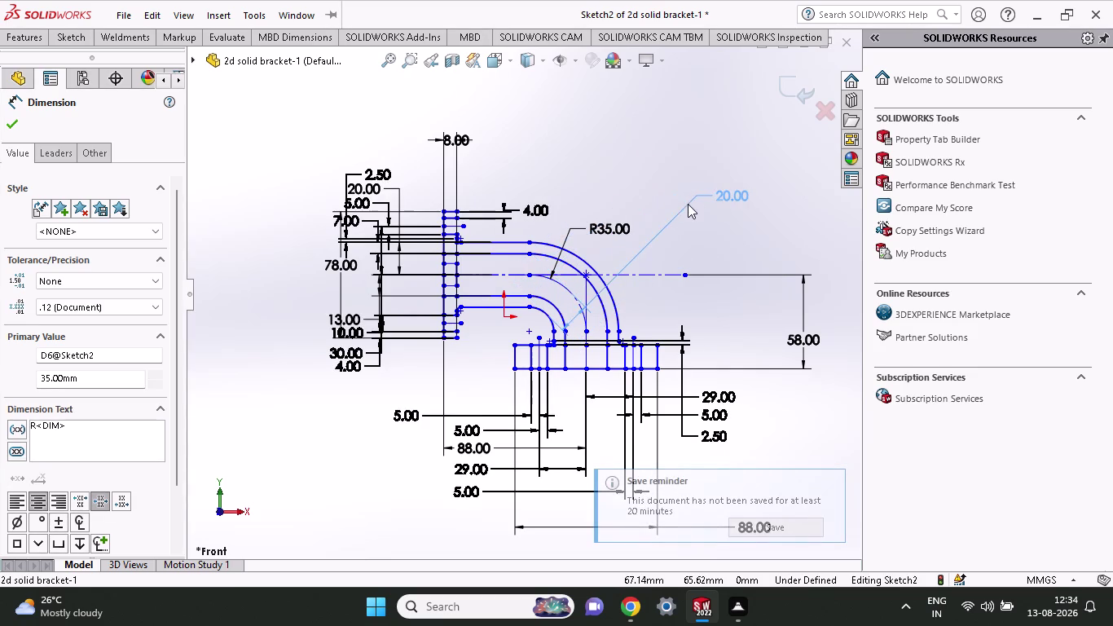
drag(687, 204, 647, 226)
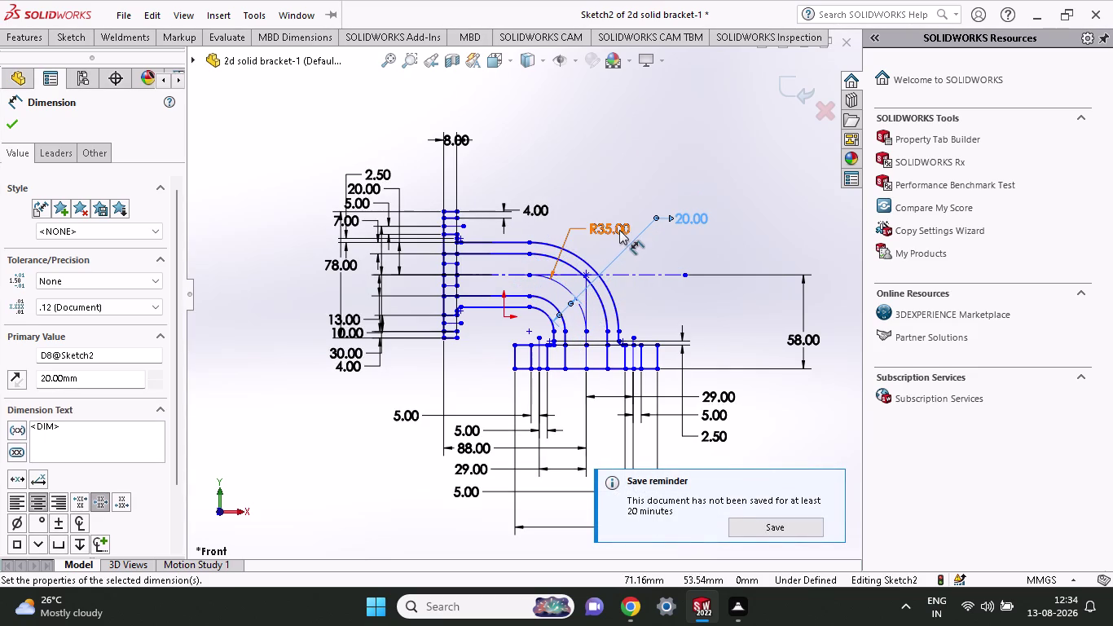
drag(616, 228, 636, 196)
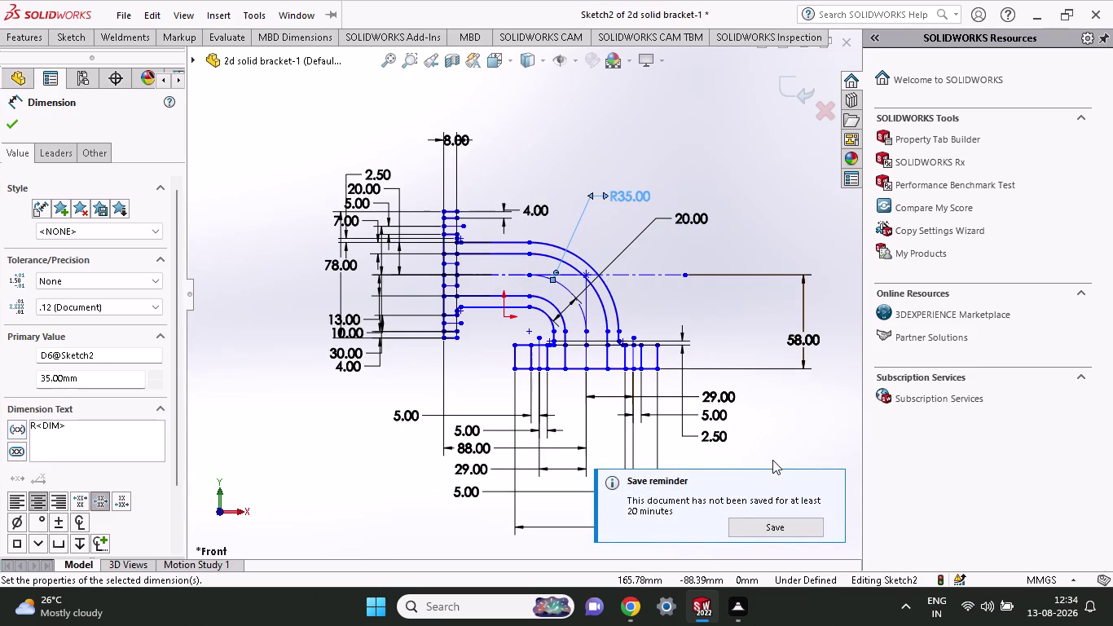